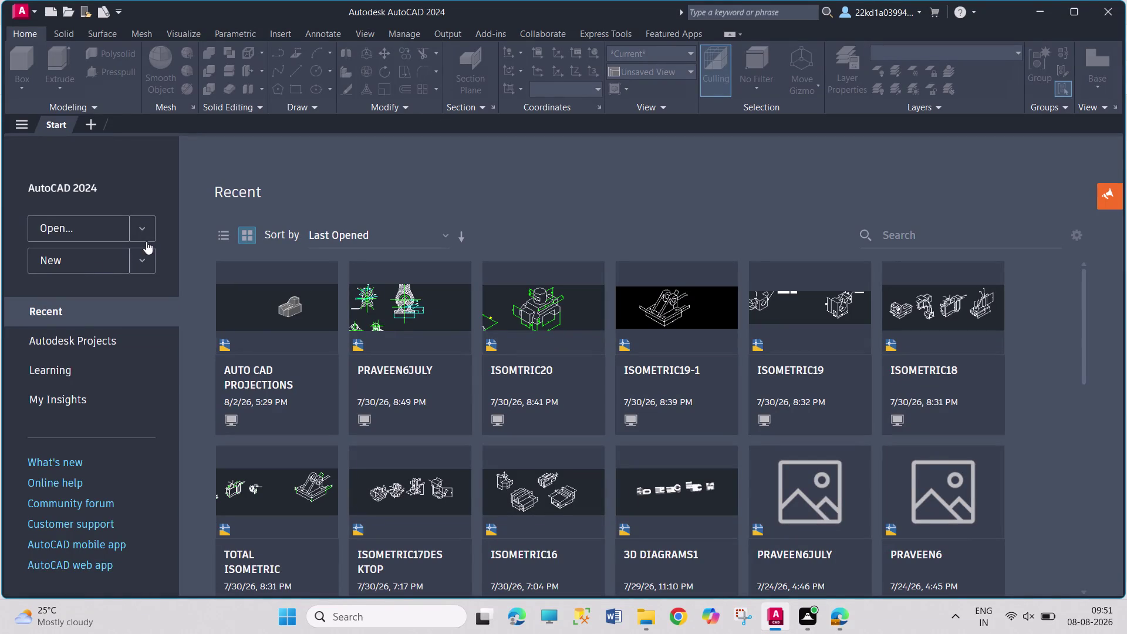
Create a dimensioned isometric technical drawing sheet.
Open a new blank drawing, Drawing1, from the Start tab.
click(95, 261)
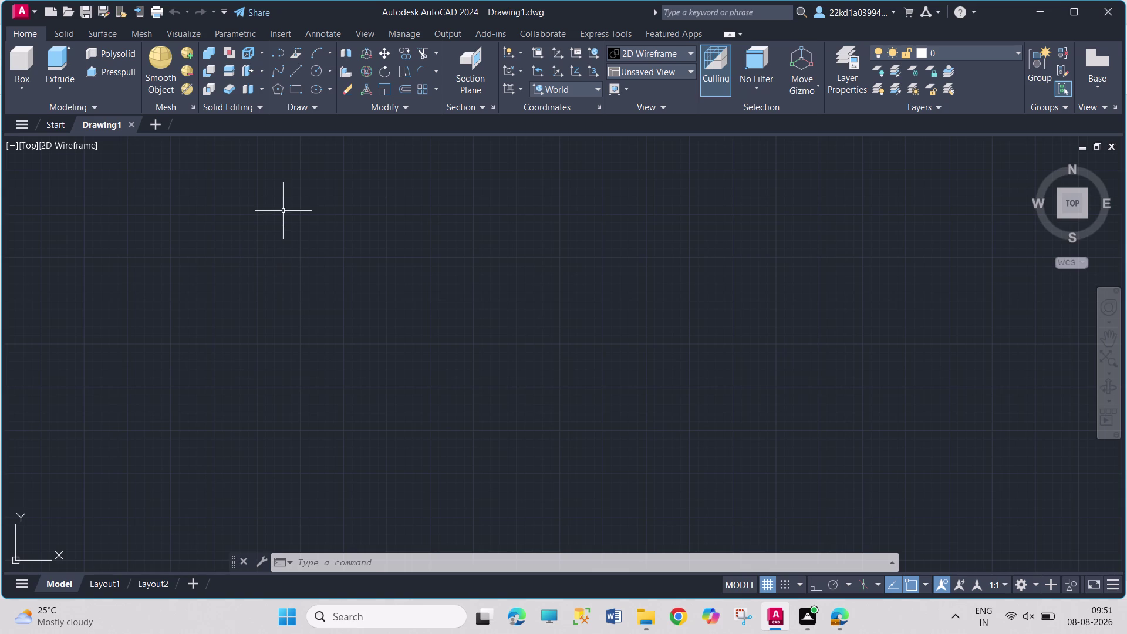
Make several empty window selections on the blank Drawing1 canvas.
drag(285, 204, 467, 333)
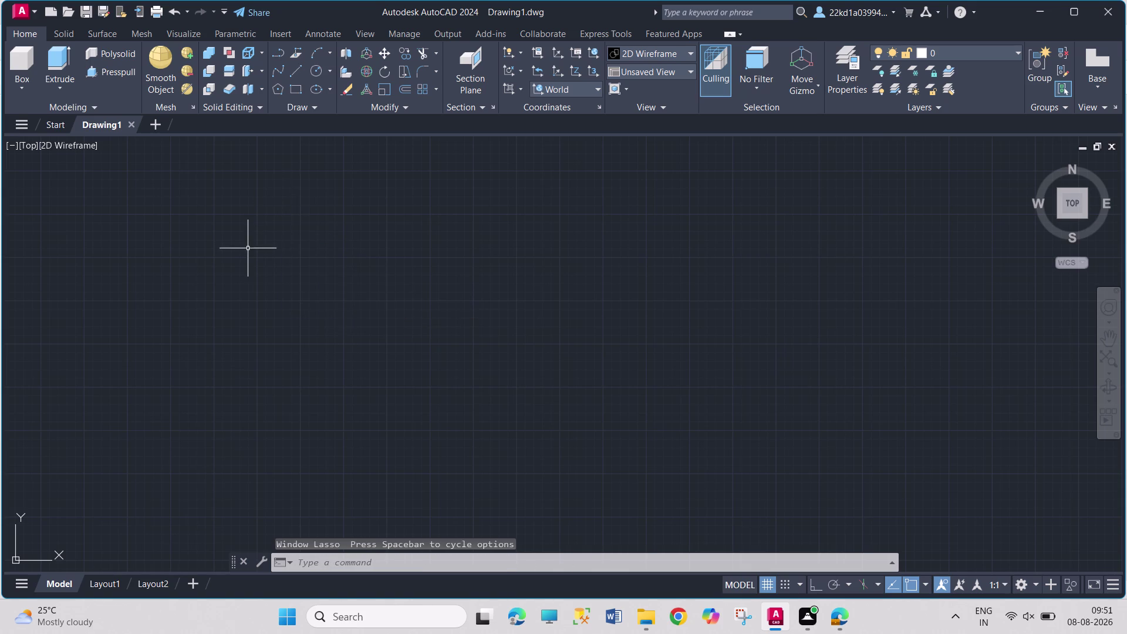
click(268, 235)
click(539, 349)
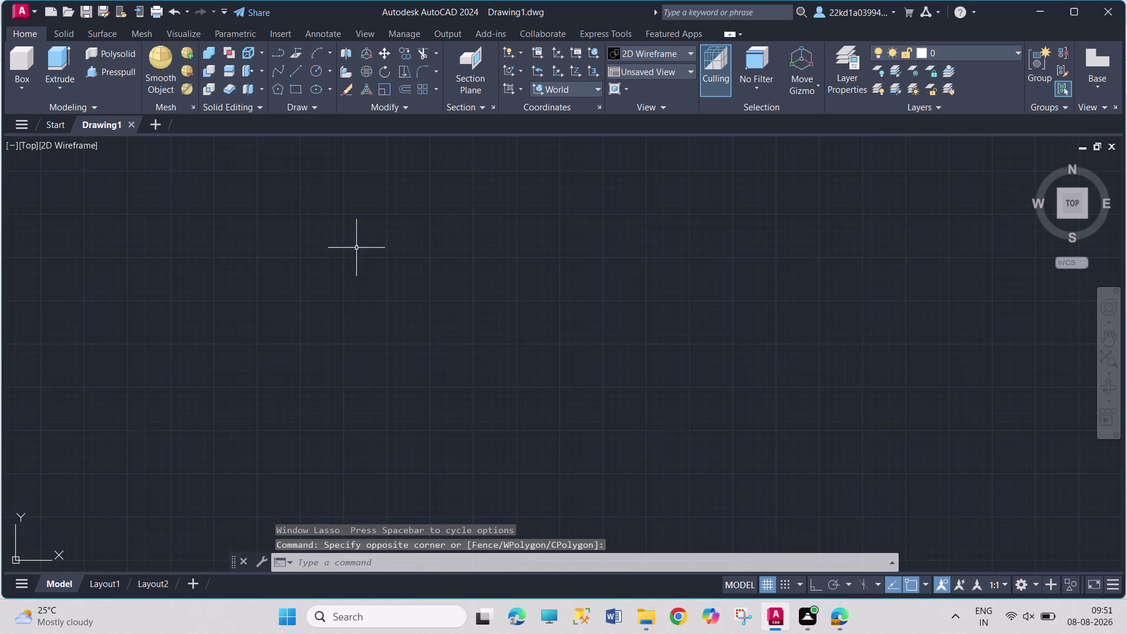
click(311, 209)
drag(536, 483, 536, 474)
drag(535, 209, 534, 223)
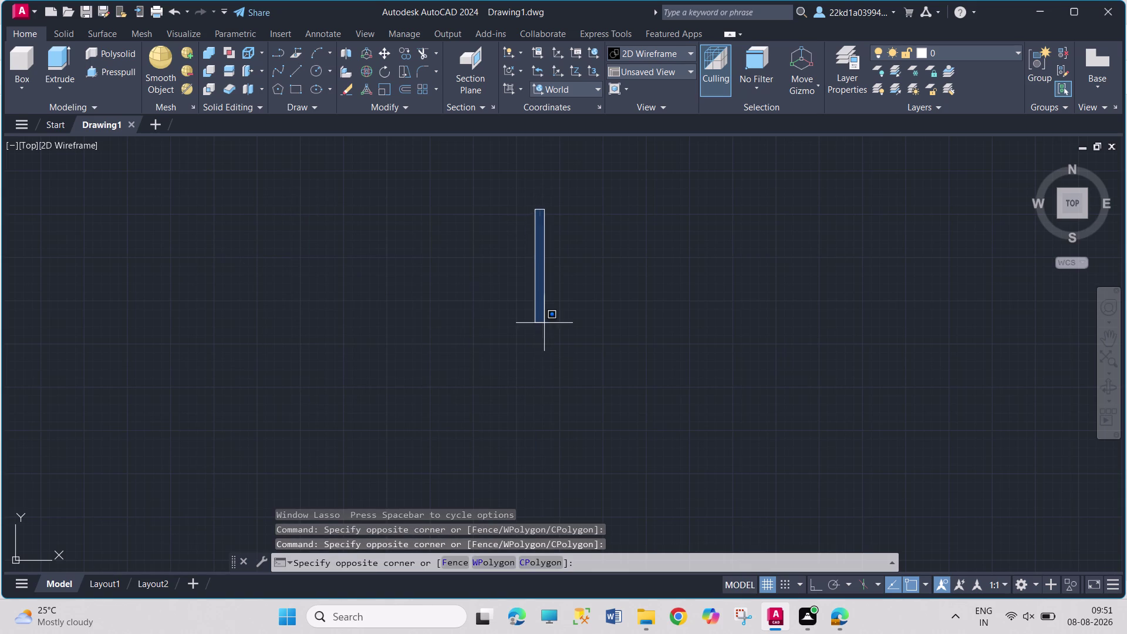
click(235, 383)
click(277, 201)
click(513, 382)
drag(459, 202, 459, 226)
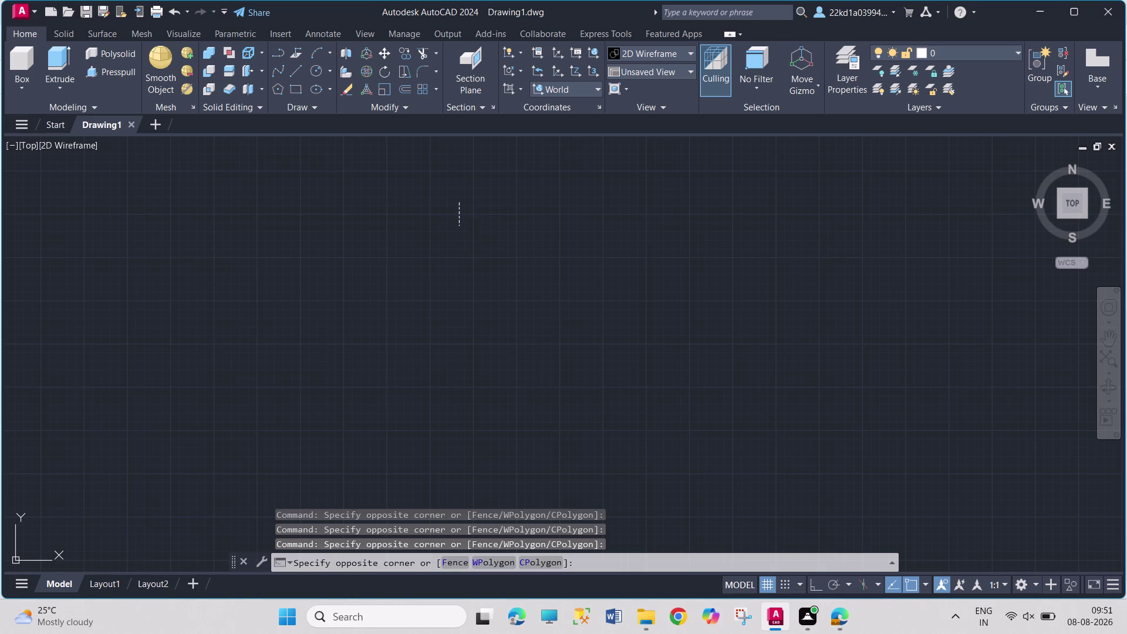
click(155, 419)
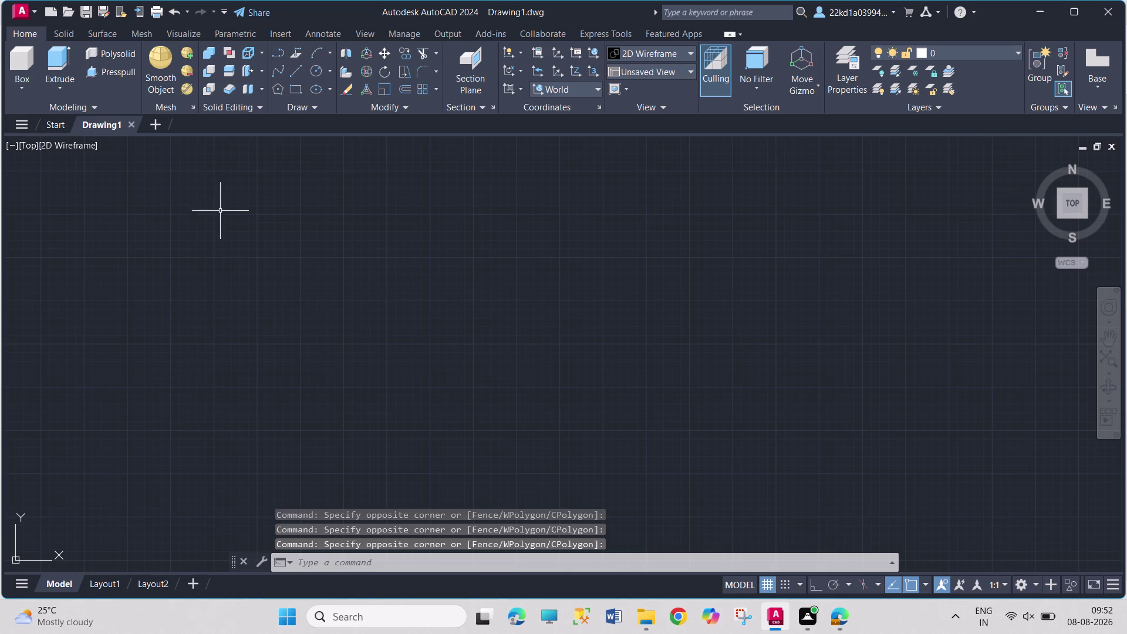
click(308, 206)
After a few more empty selections, show the list from the status-bar Workspace Switching gear.
drag(593, 350, 590, 355)
click(310, 196)
click(662, 365)
drag(323, 172, 324, 176)
click(693, 350)
click(1035, 584)
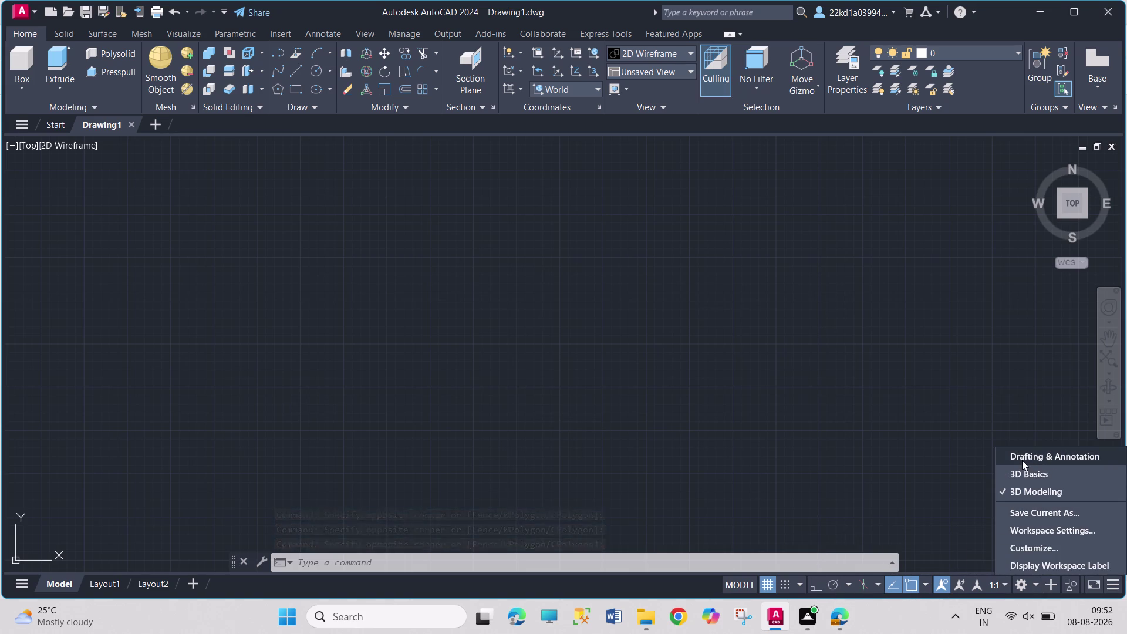
Switch to the Drafting & Annotation workspace and close the Activity Insights palette.
click(1022, 460)
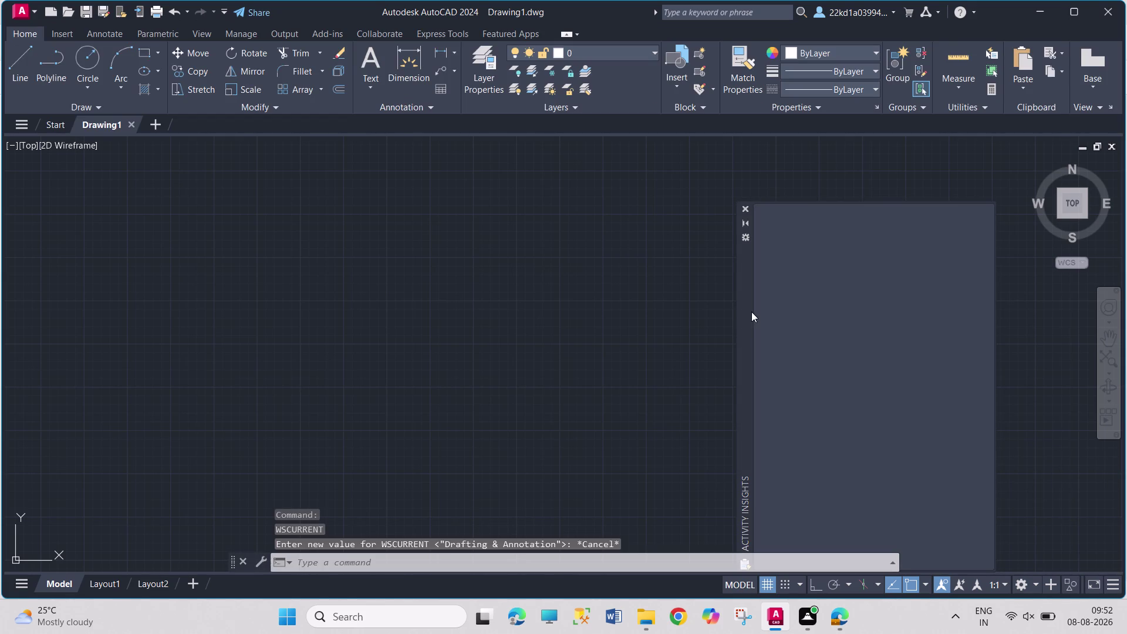
click(745, 207)
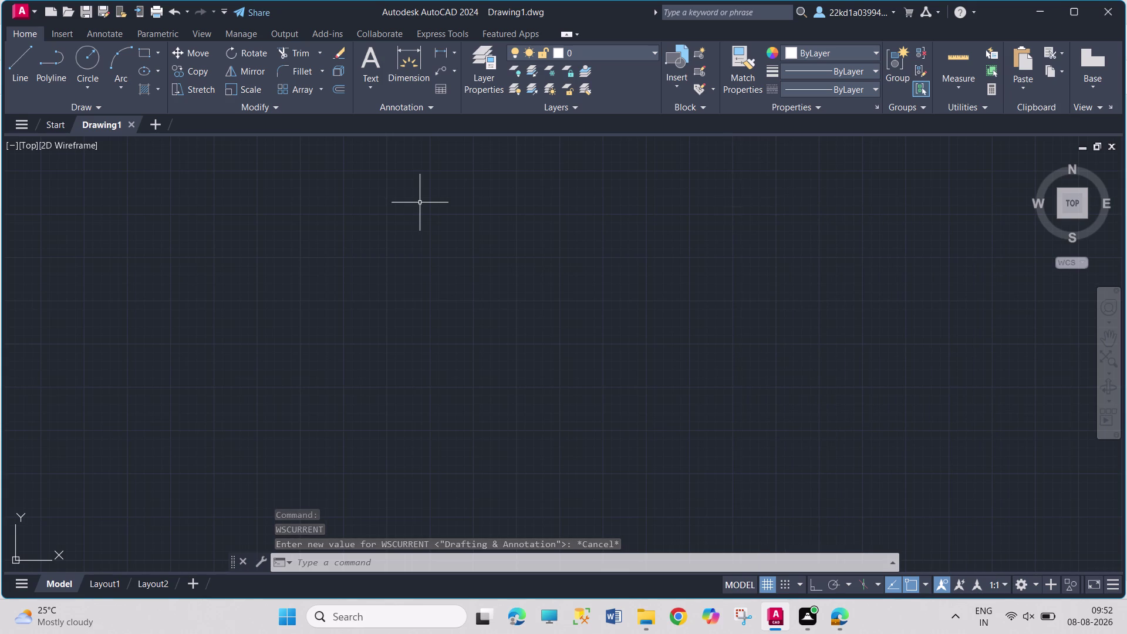
click(369, 171)
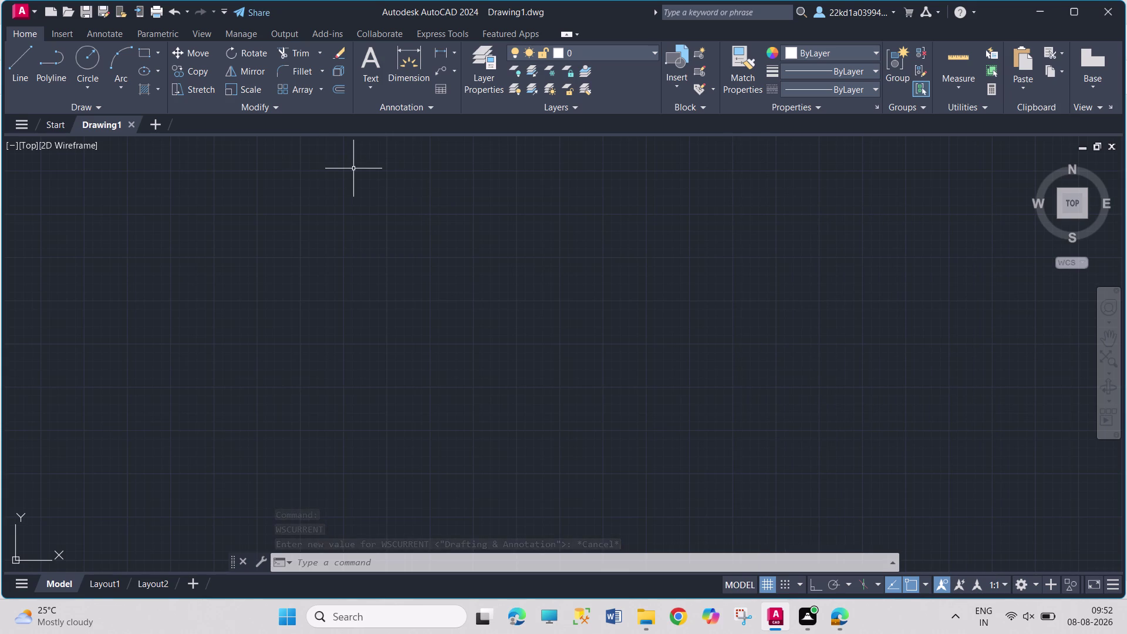
drag(680, 333, 673, 330)
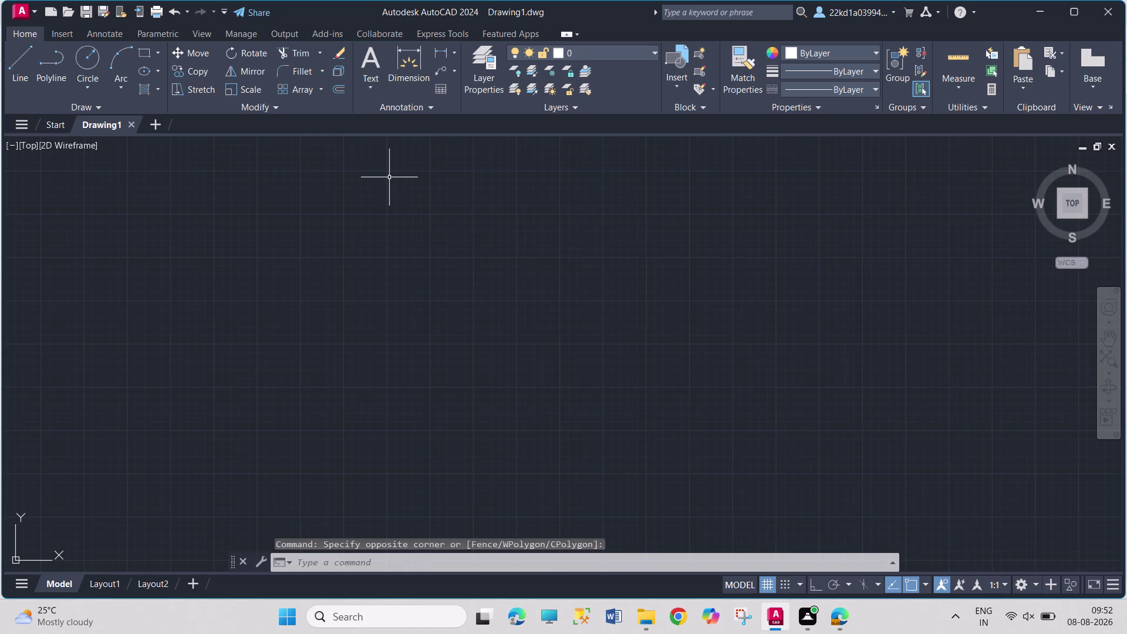
Test window and crossing selections on the empty canvas.
click(388, 173)
click(634, 317)
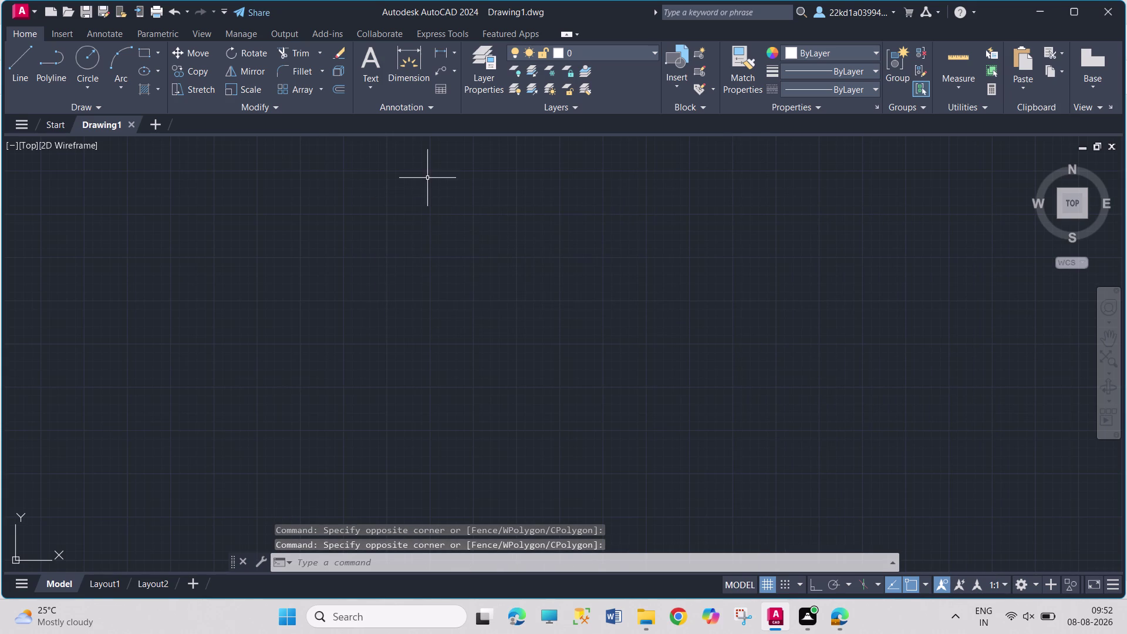
click(426, 176)
click(669, 320)
click(414, 181)
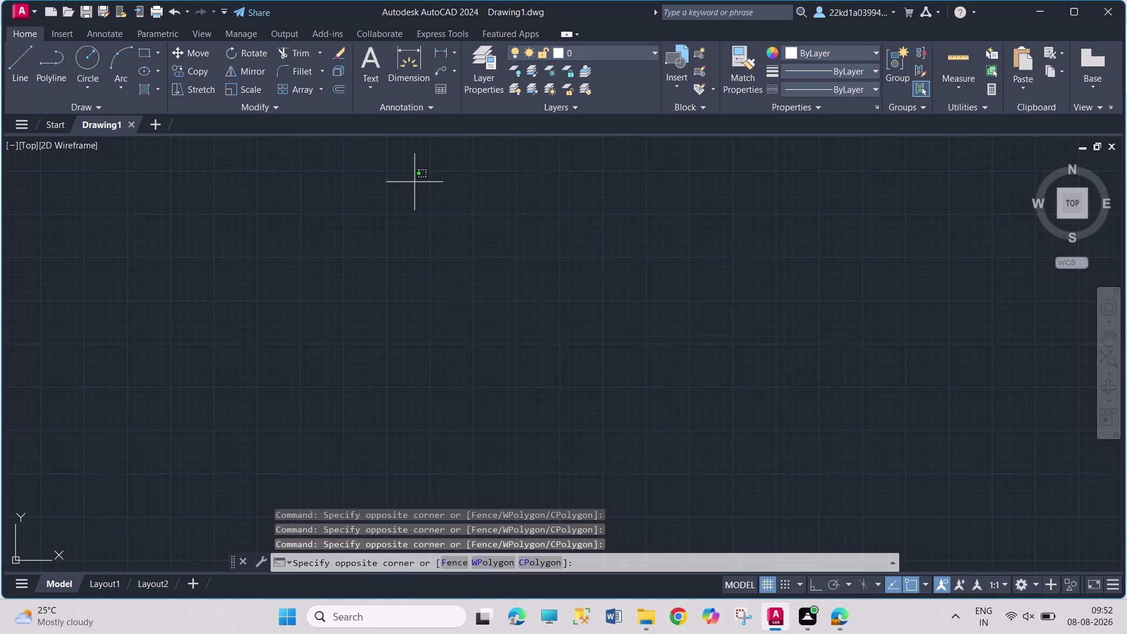
click(670, 362)
drag(366, 178, 368, 190)
click(689, 421)
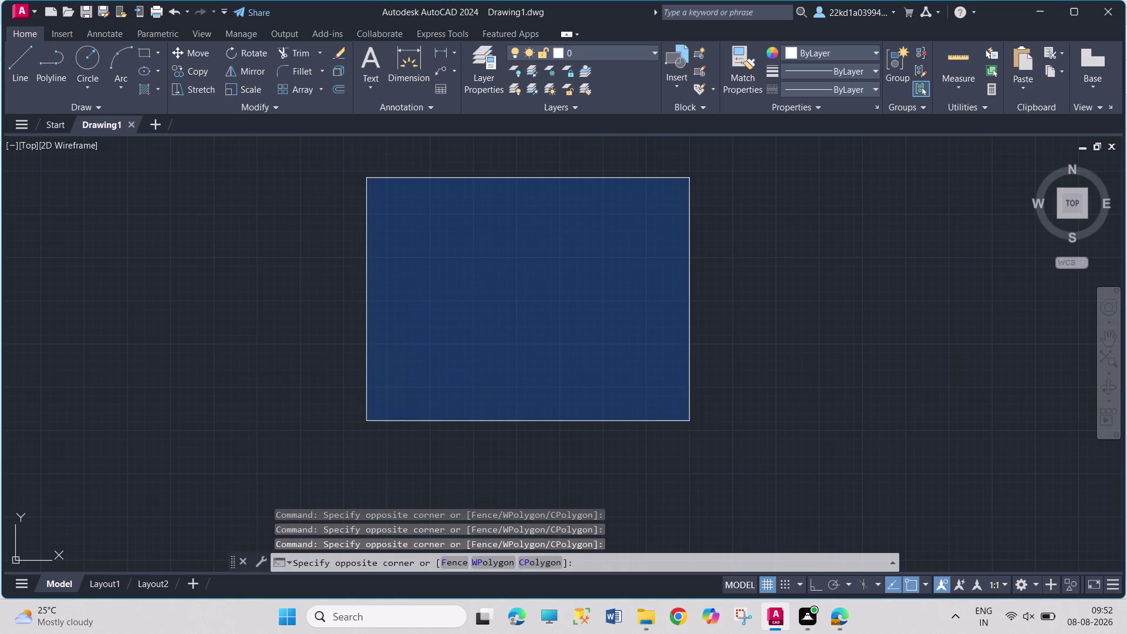
click(415, 178)
click(800, 436)
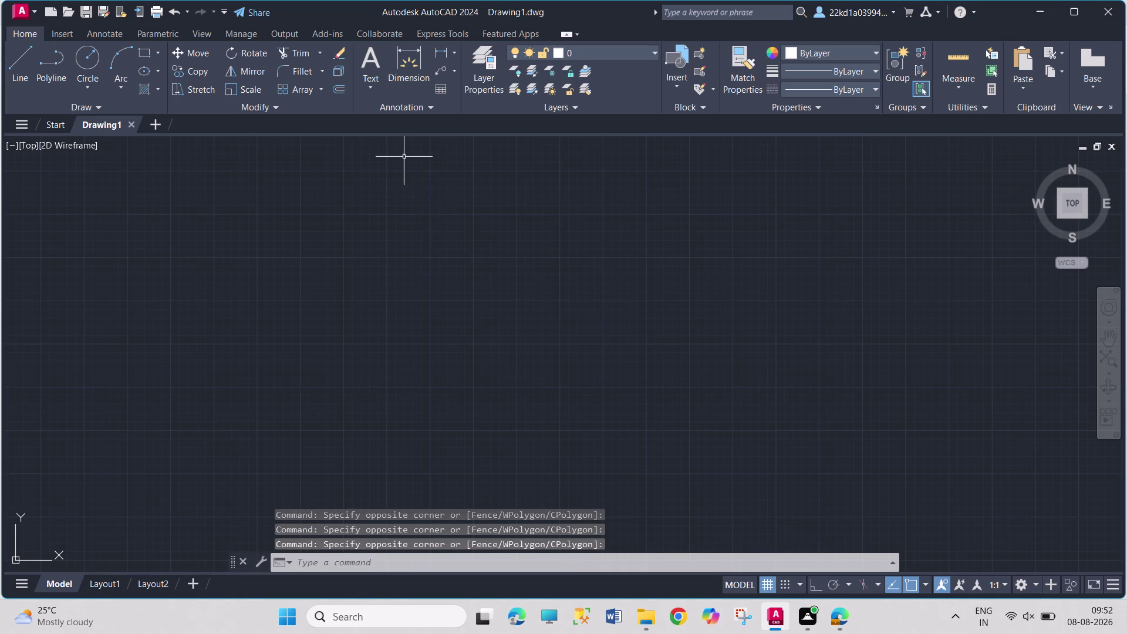
click(404, 157)
click(745, 392)
drag(739, 186, 739, 210)
click(330, 360)
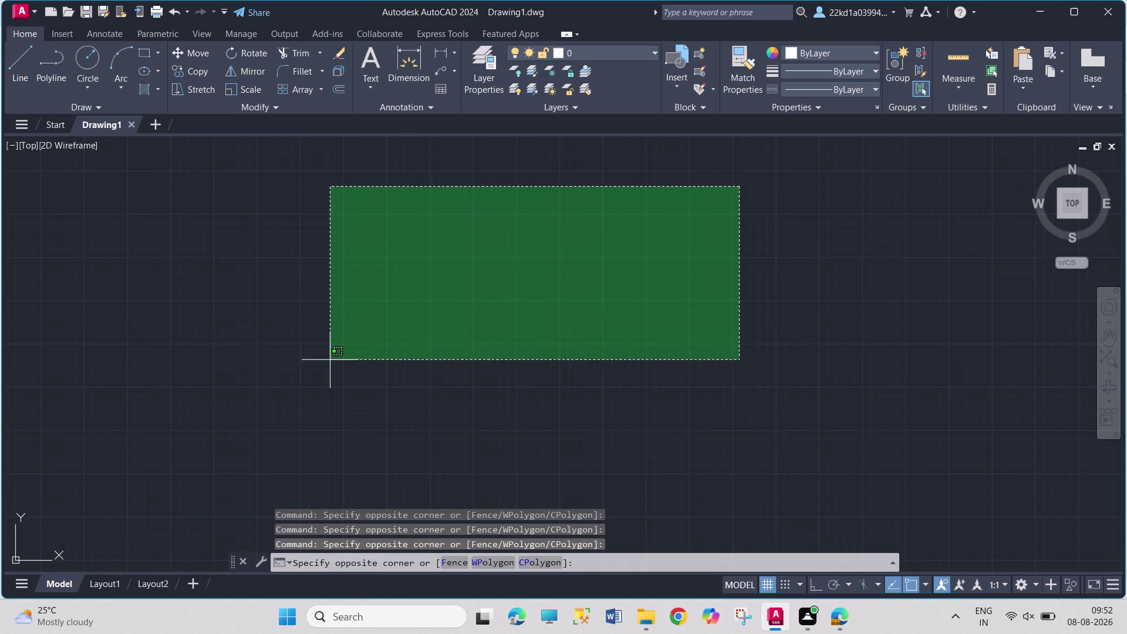
drag(365, 175, 739, 384)
drag(385, 207, 509, 394)
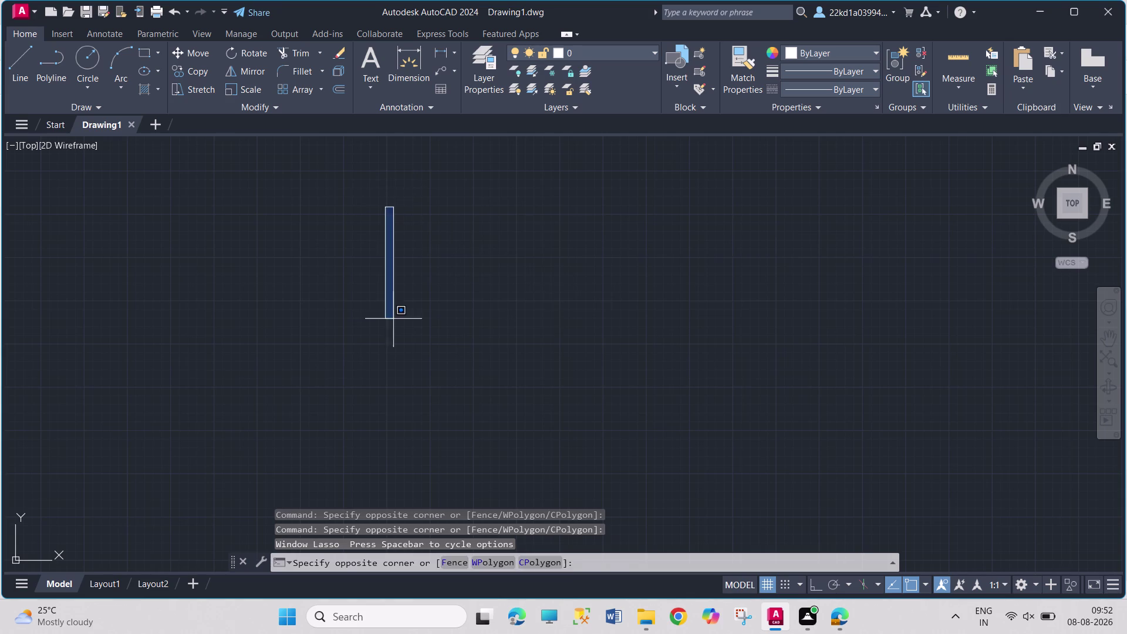
drag(509, 395, 727, 395)
Make another round of empty selection windows across the canvas.
drag(340, 198, 645, 353)
drag(409, 226, 418, 265)
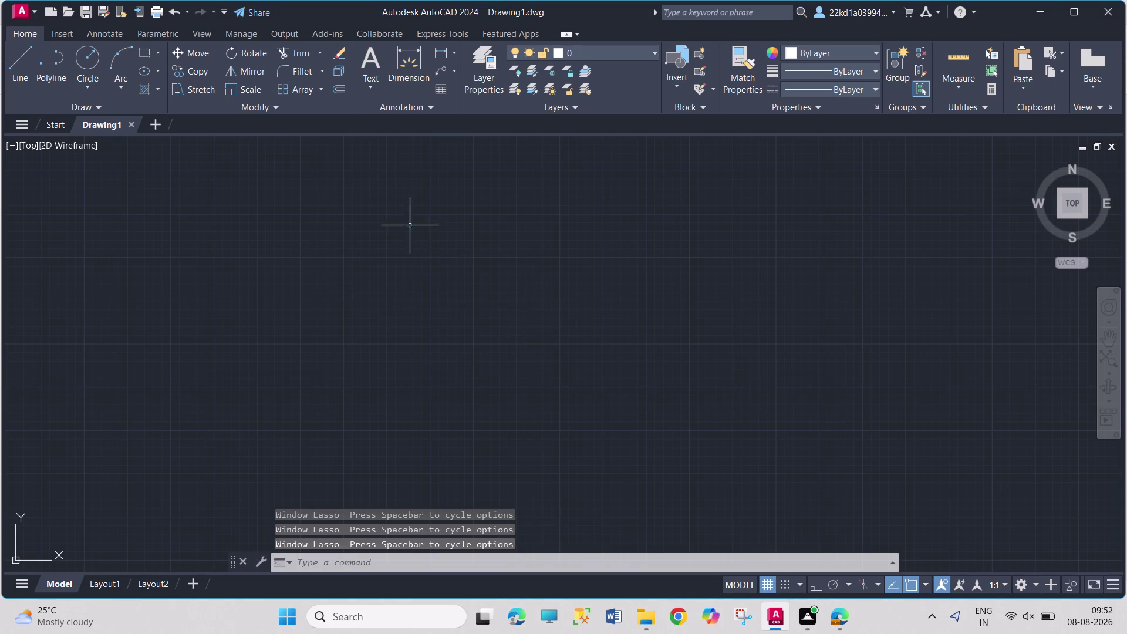
drag(418, 264, 717, 359)
drag(468, 237, 692, 401)
drag(462, 209, 681, 374)
click(430, 197)
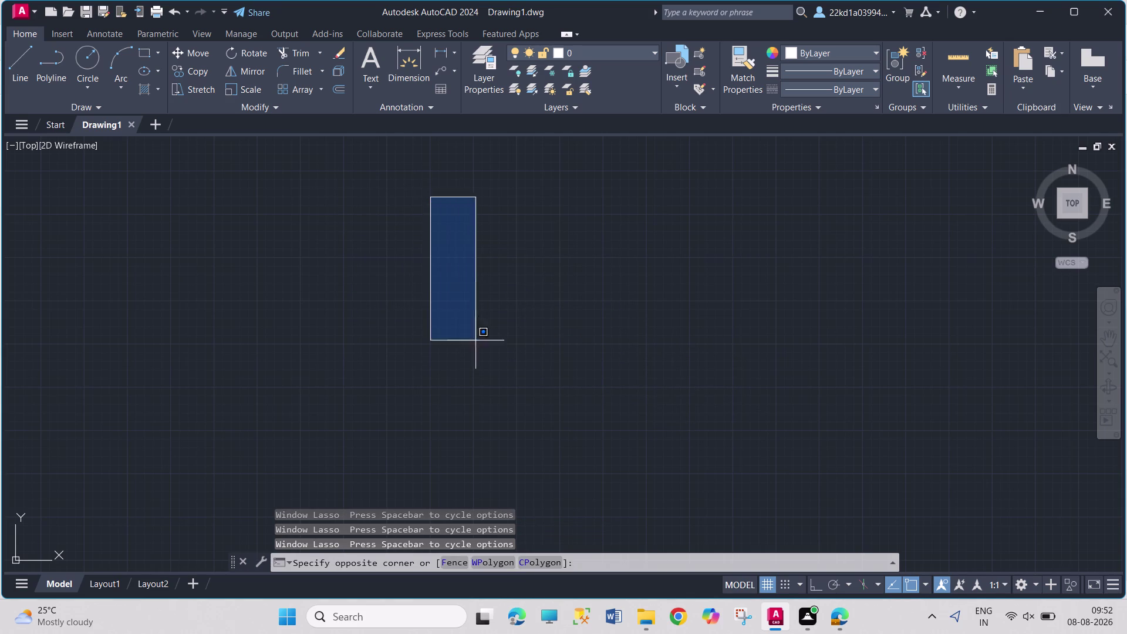
click(646, 358)
drag(663, 201, 662, 213)
click(330, 381)
drag(327, 198, 329, 206)
drag(500, 377, 501, 370)
drag(512, 196, 513, 207)
click(265, 395)
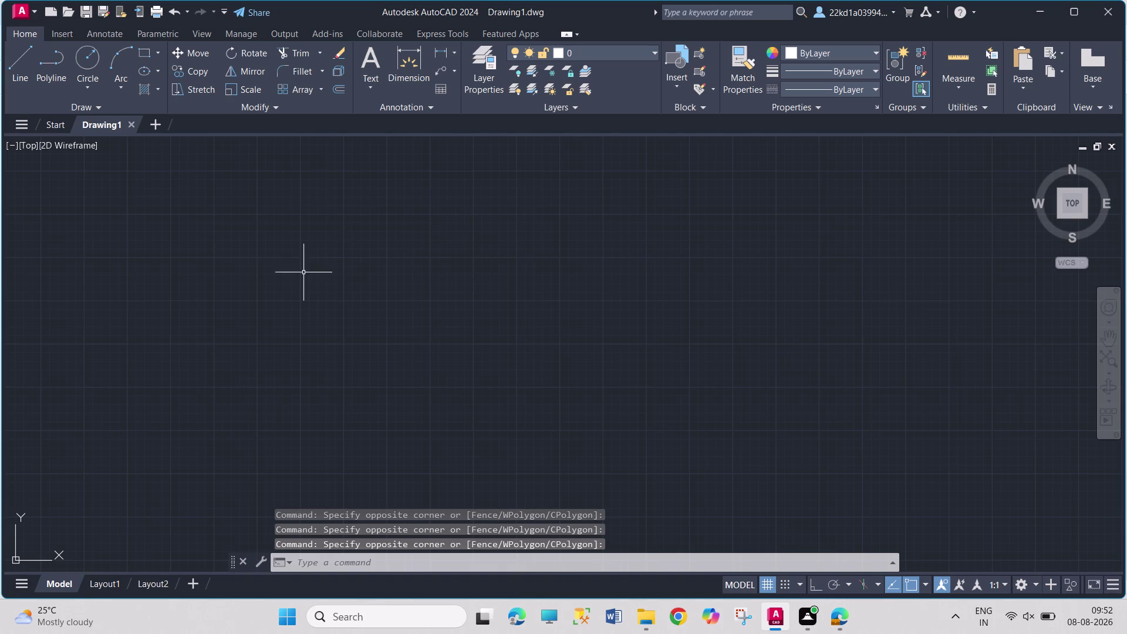
click(319, 186)
drag(680, 423, 681, 415)
drag(643, 213, 643, 226)
click(365, 371)
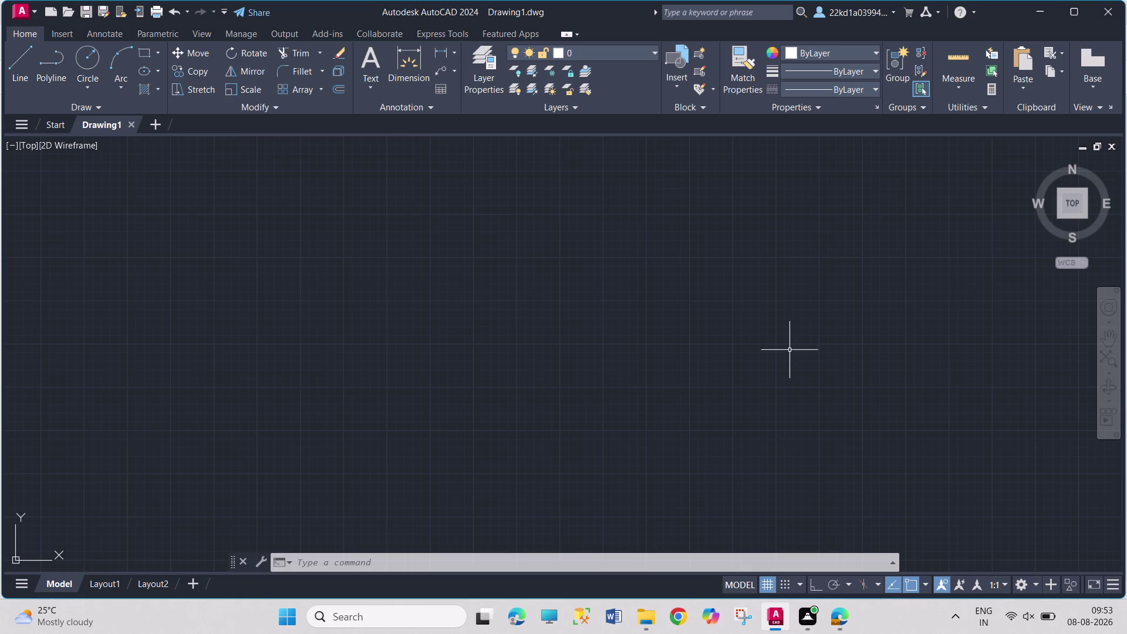
Pick isoplane Top from the status-bar isoplane dropdown, then press F8.
click(875, 580)
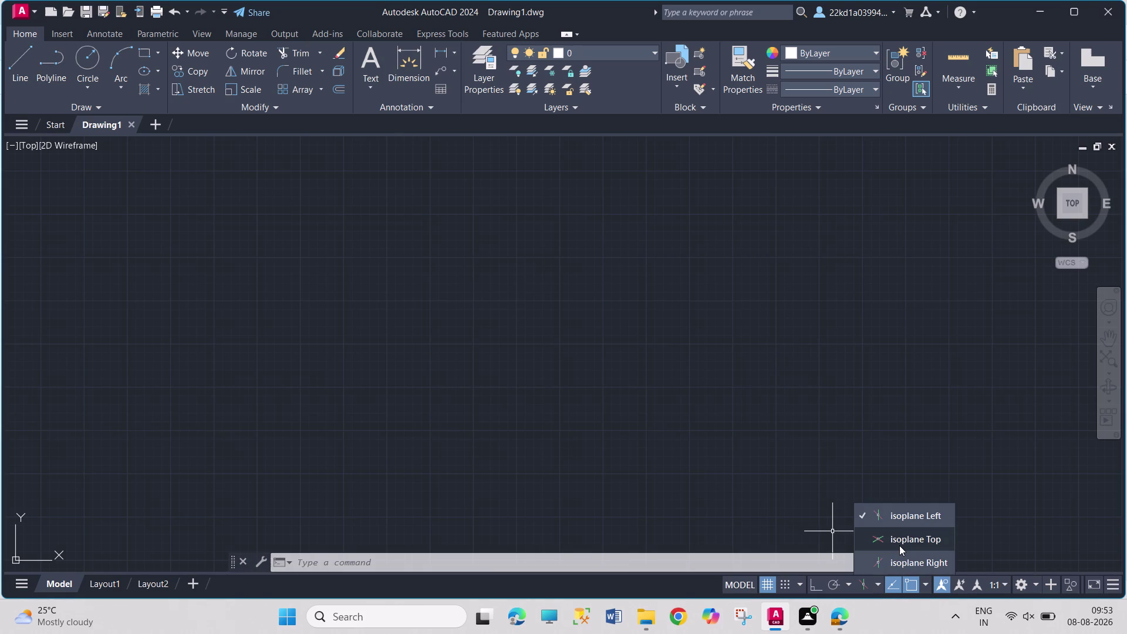
click(403, 235)
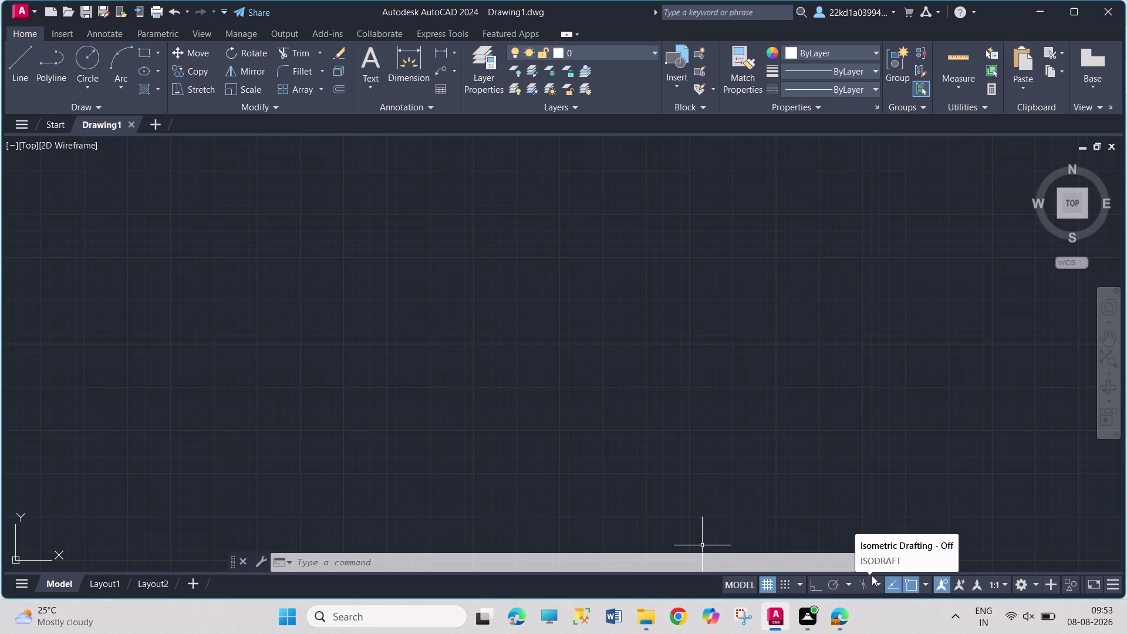
key(F8)
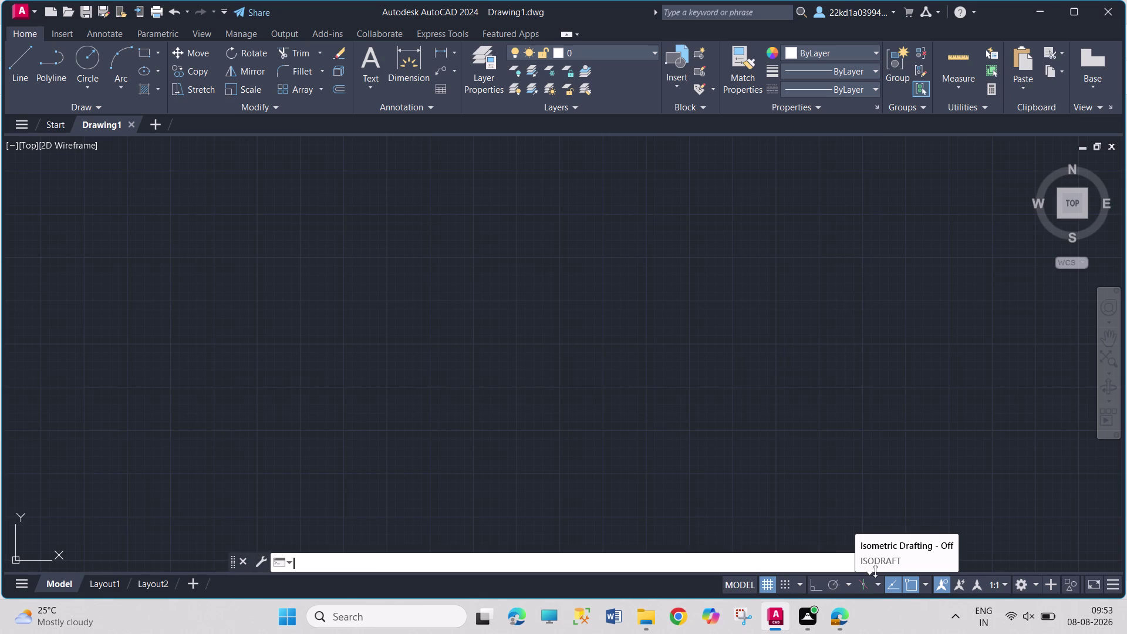
Toggle the Isometric Drafting button and make a few empty canvas selections.
double_click(875, 571)
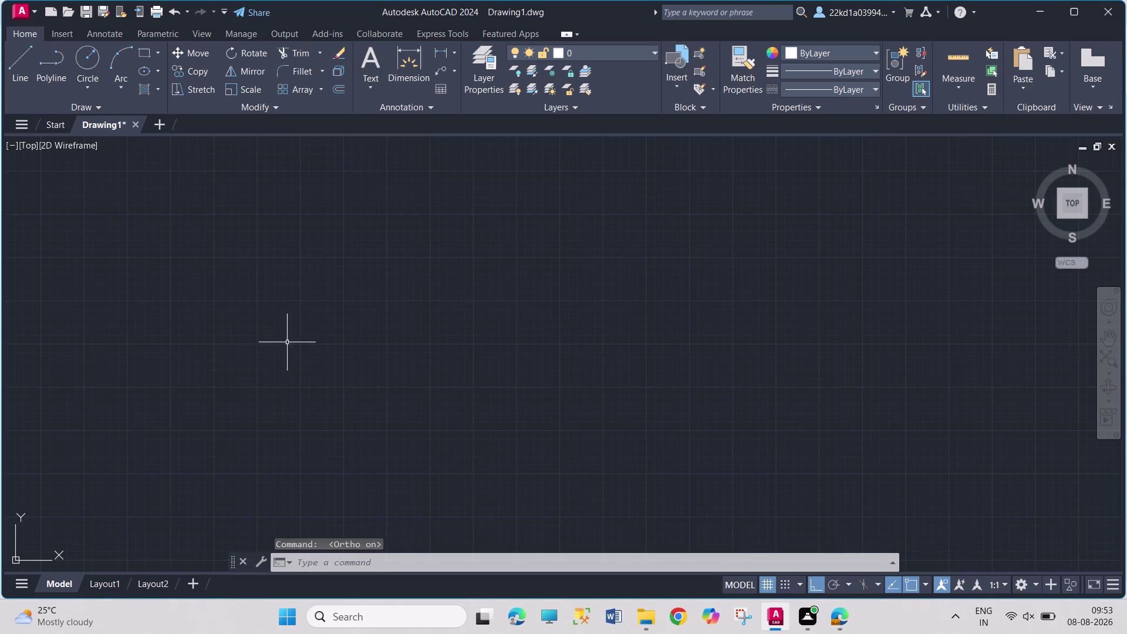
drag(330, 220, 557, 381)
drag(290, 167, 294, 177)
drag(592, 393, 567, 372)
drag(256, 145, 431, 354)
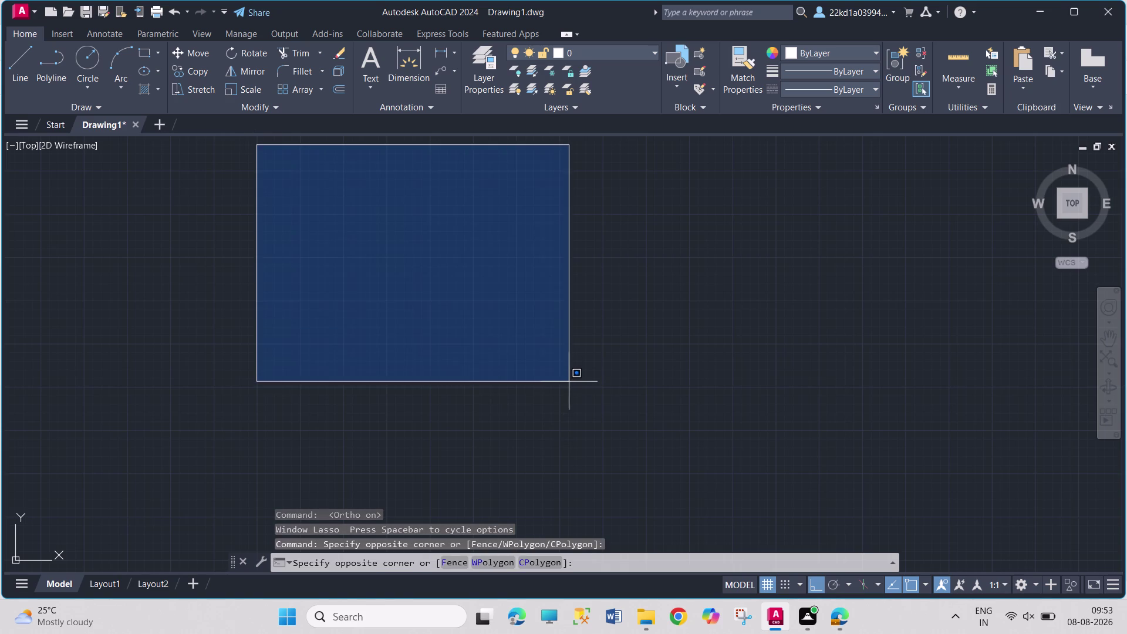
click(573, 378)
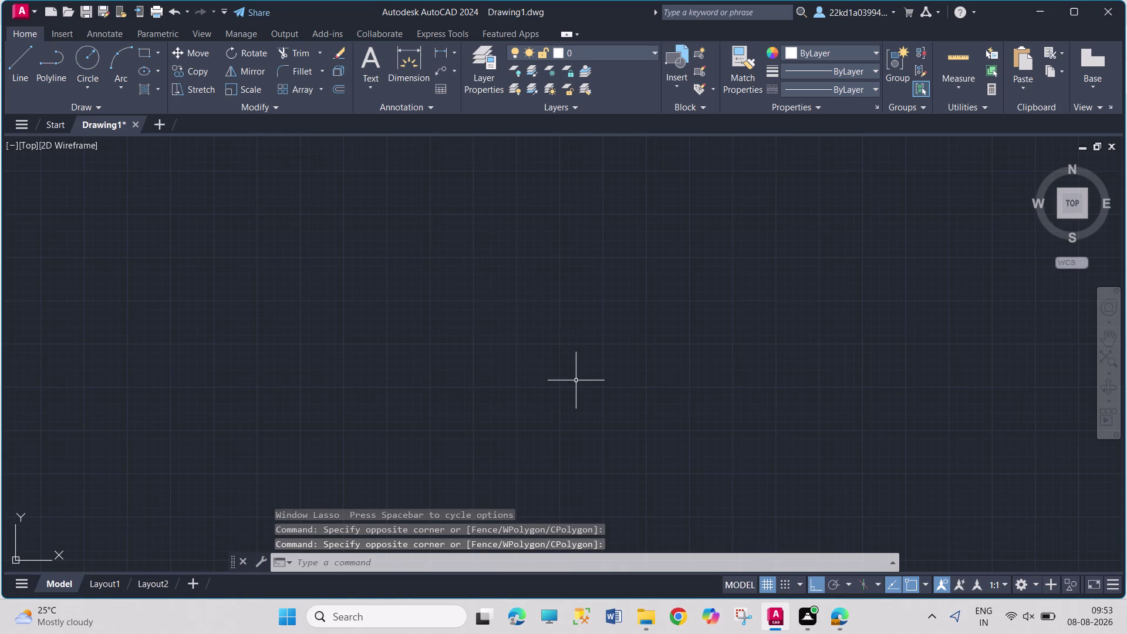
Cycle isoplanes with F5 and set Isoplane Top from the isodraft dropdown.
key(F5)
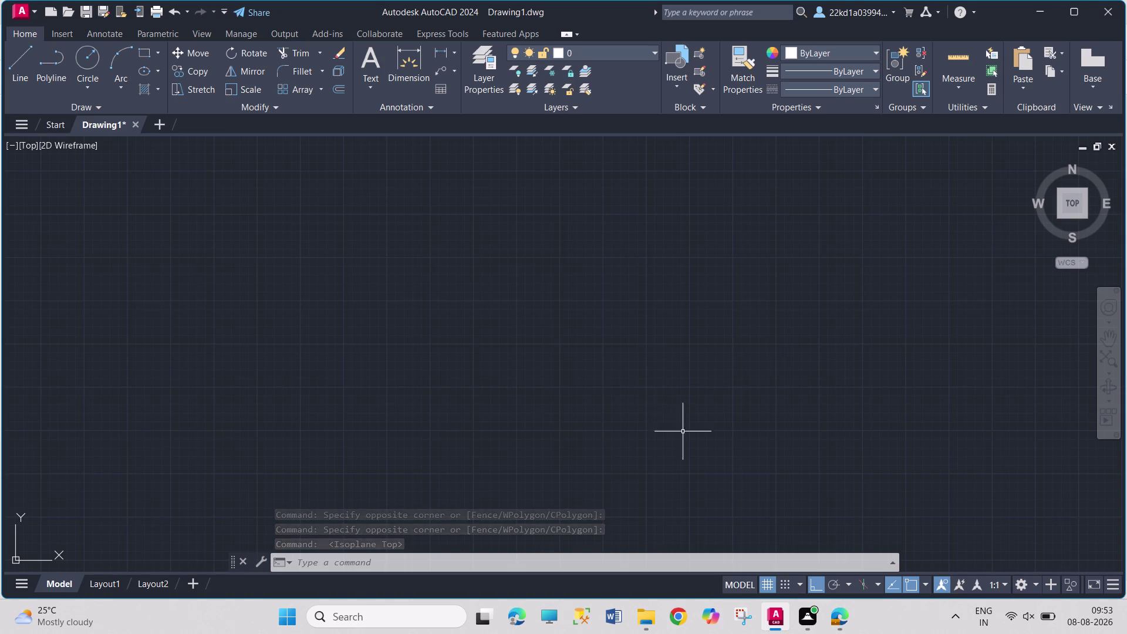
click(882, 582)
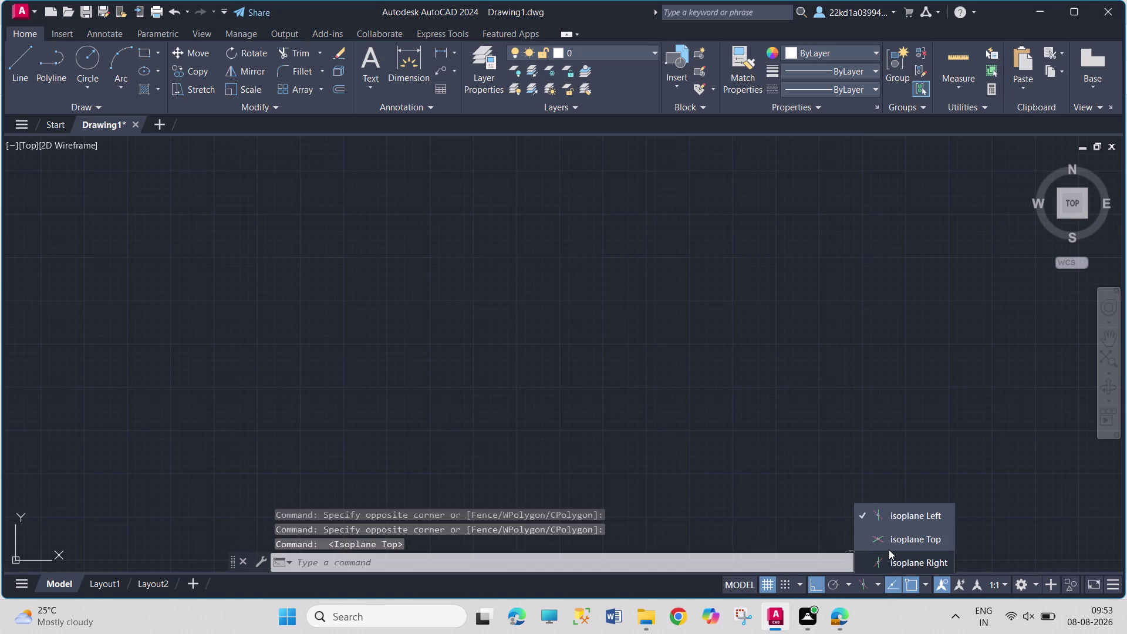
click(890, 519)
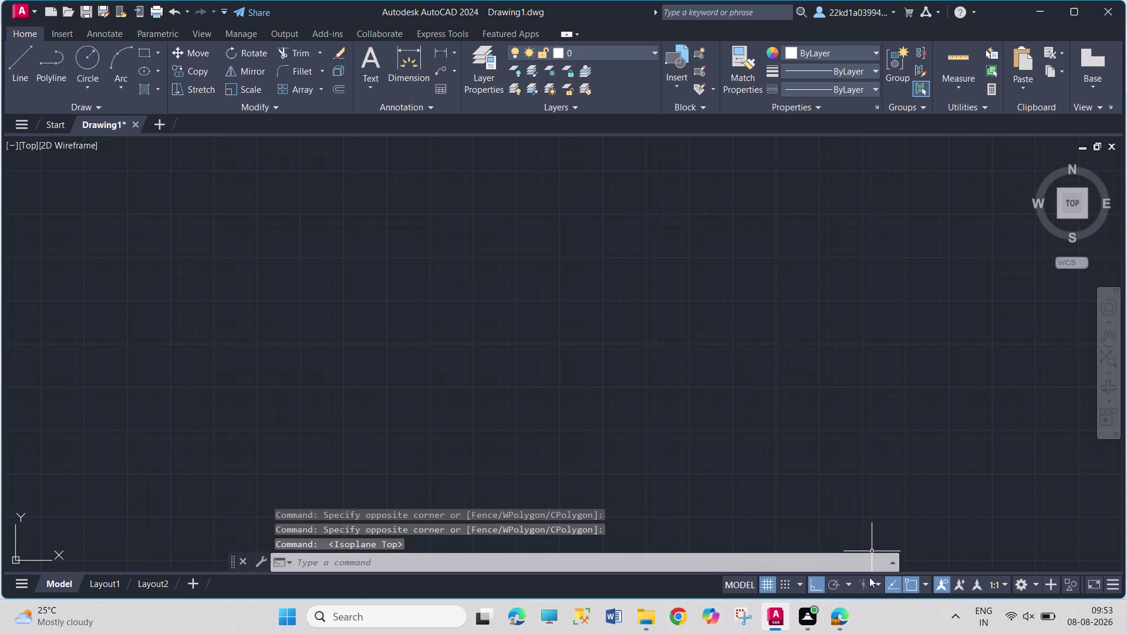
click(874, 585)
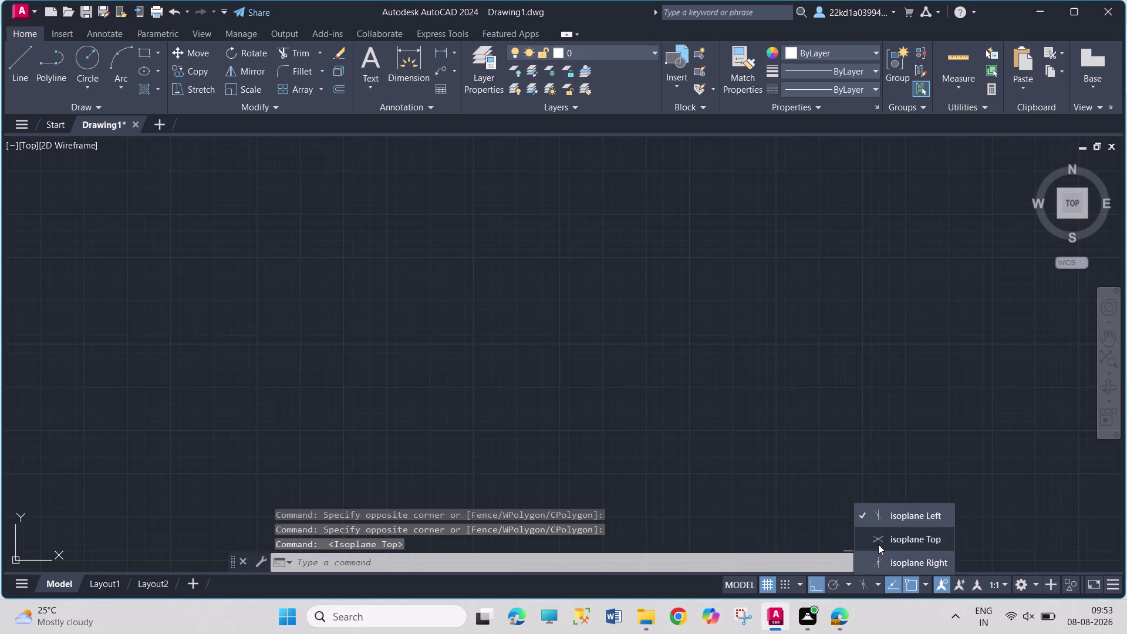
click(878, 544)
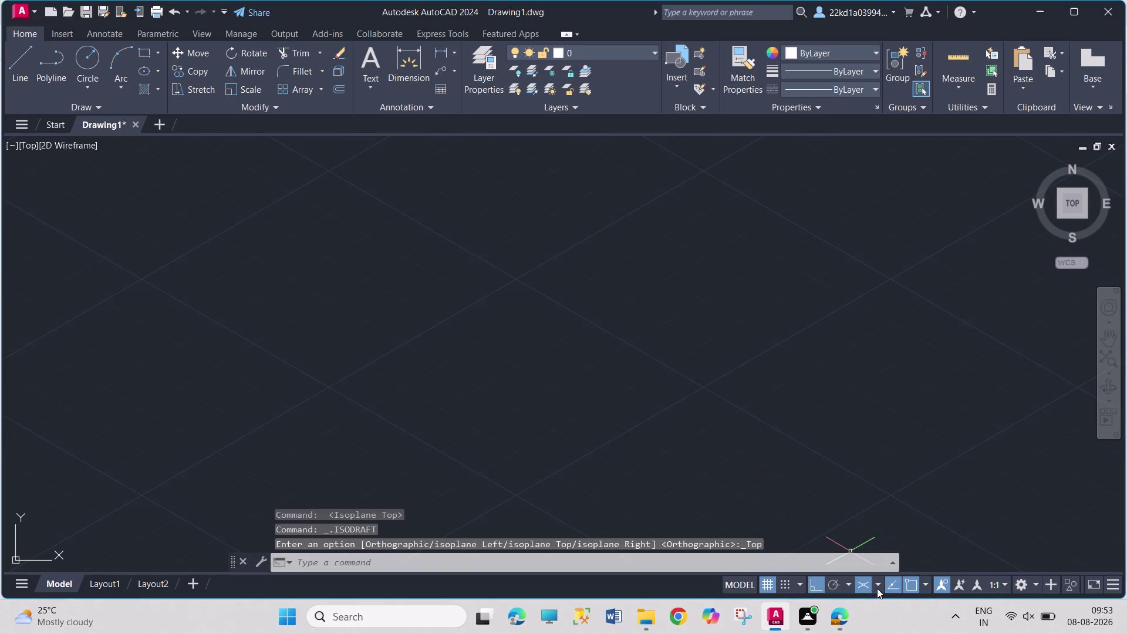
Cycle isoplanes, turn isodraft off, then select Isoplane Left from the dropdown.
click(876, 587)
click(882, 561)
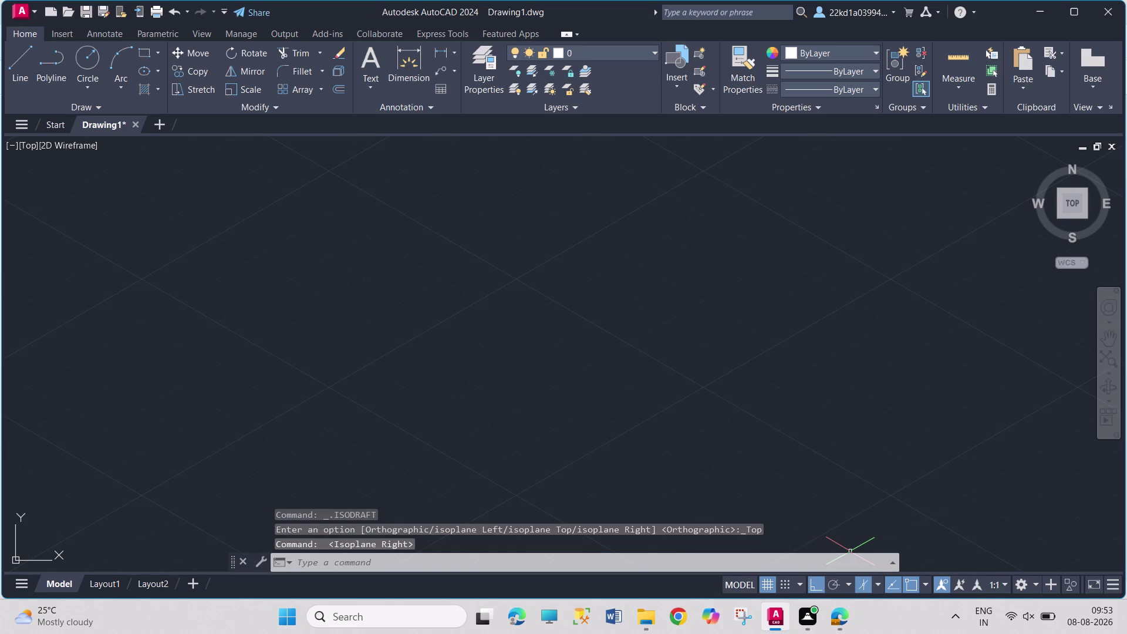
click(871, 583)
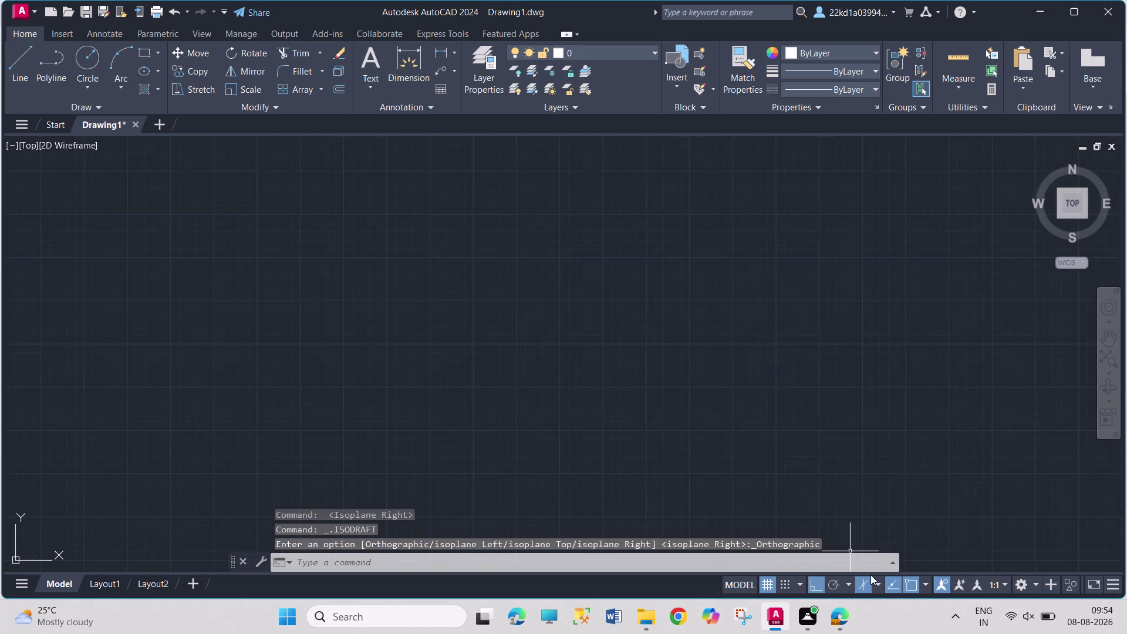
click(879, 589)
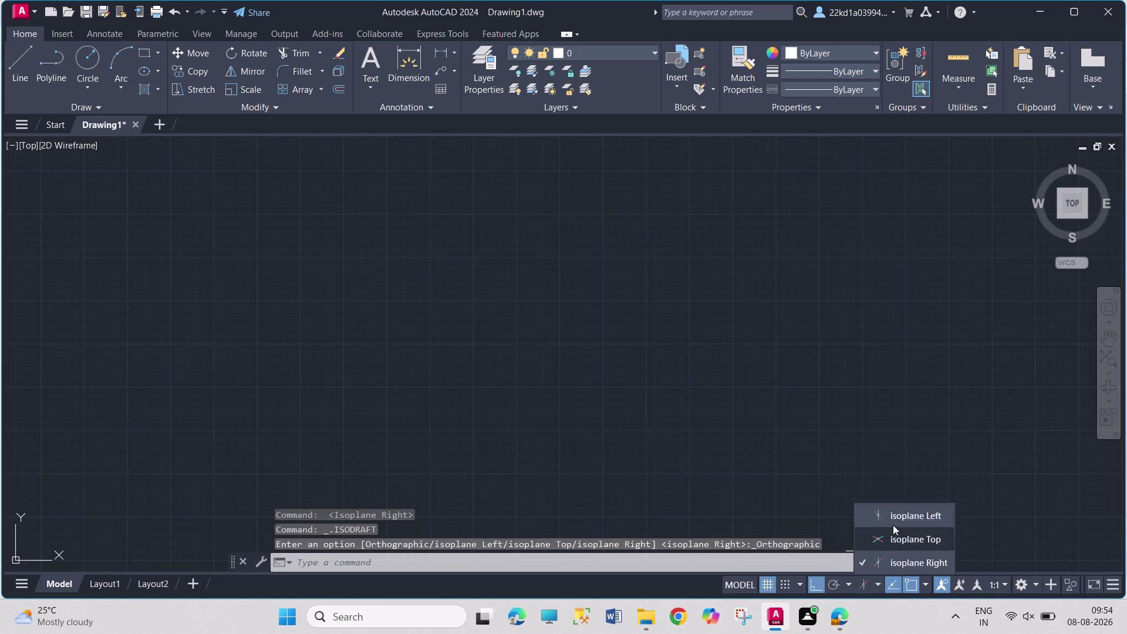
click(893, 523)
Zoom the view, then start and cancel the LINE command.
scroll(up, 3)
scroll(down, 3)
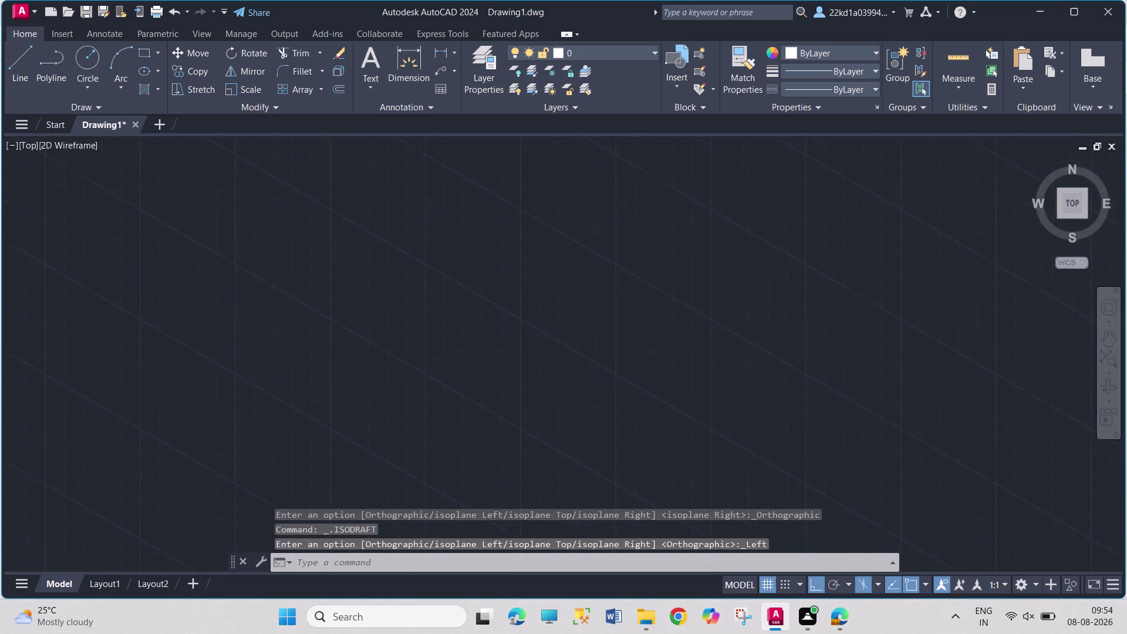
scroll(down, 3)
scroll(down, 3)
scroll(up, 3)
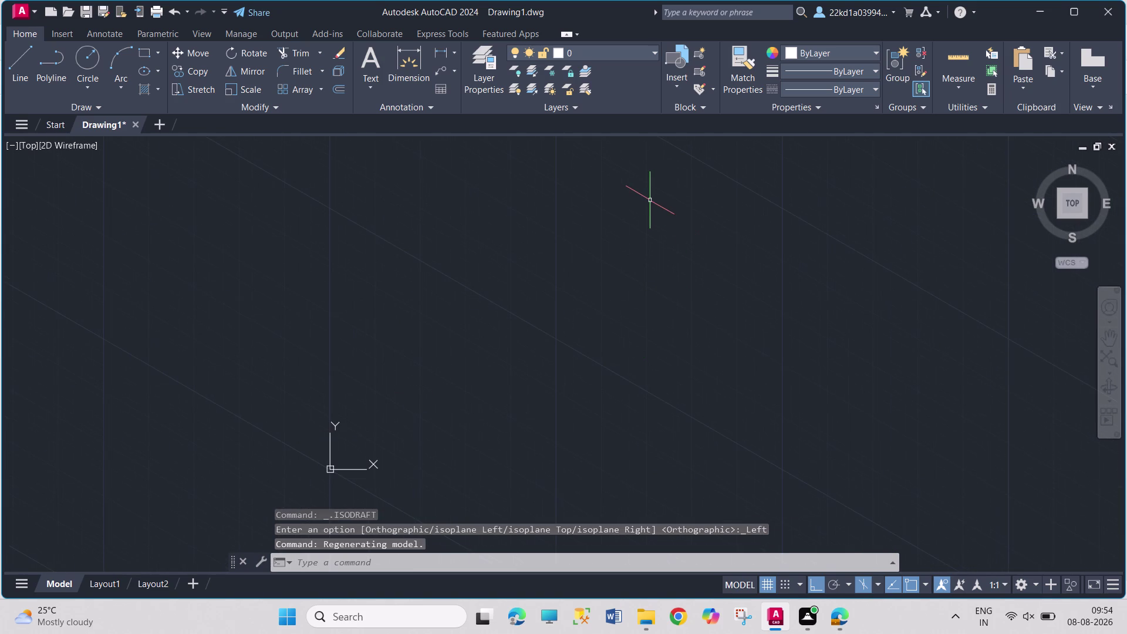
click(23, 52)
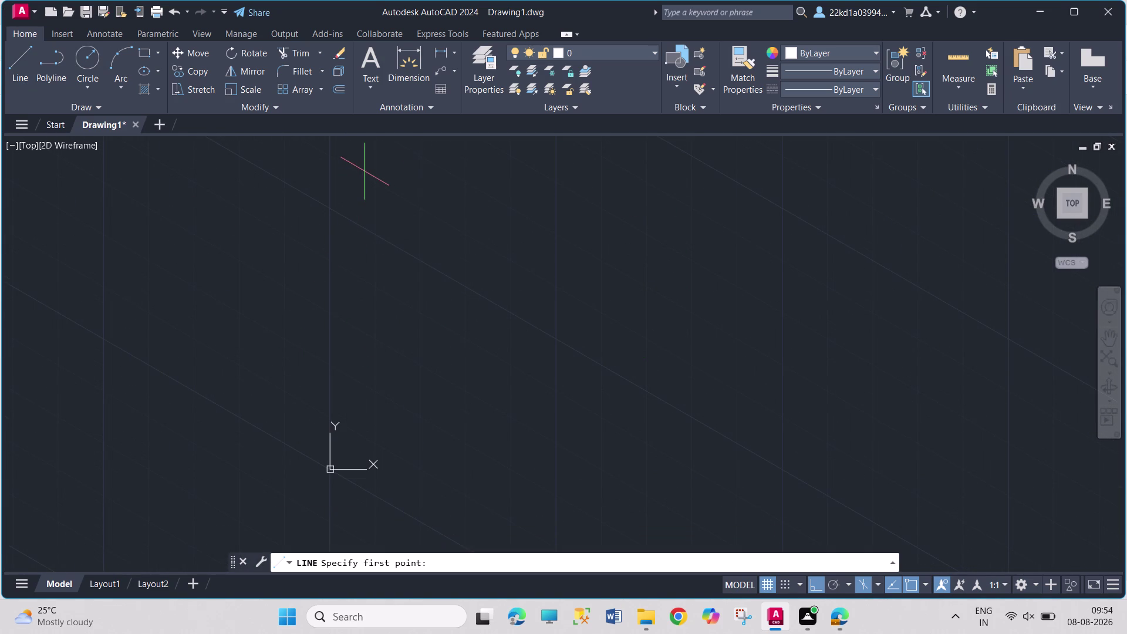
key(Escape)
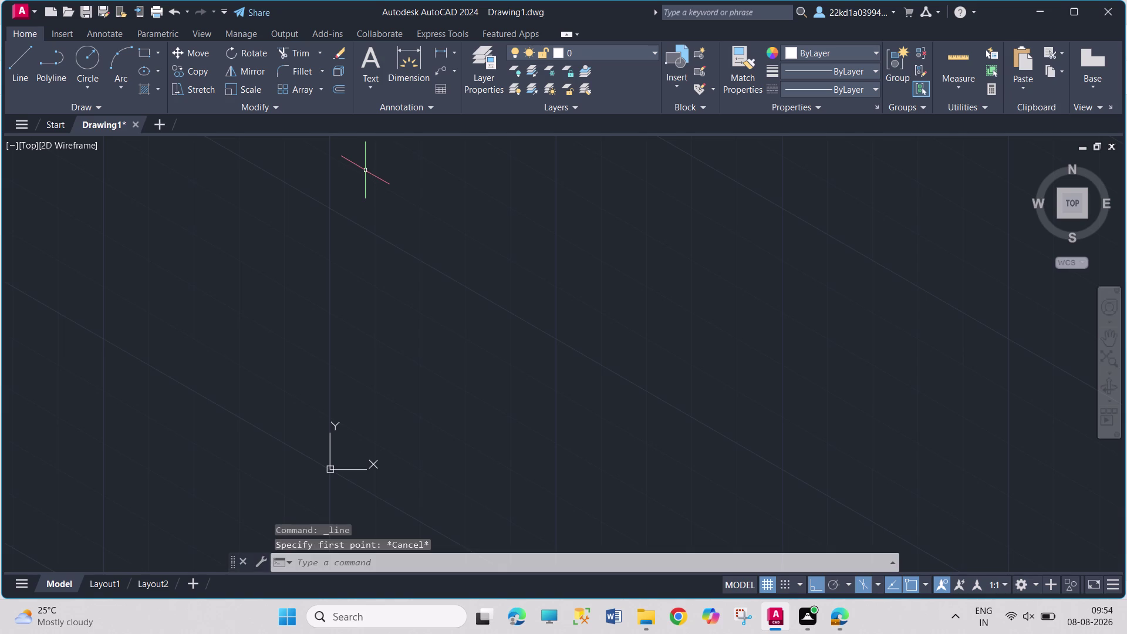
Start LINE (L) and draw an 80-unit vertical edge from a picked start point.
key(l)
key(Return)
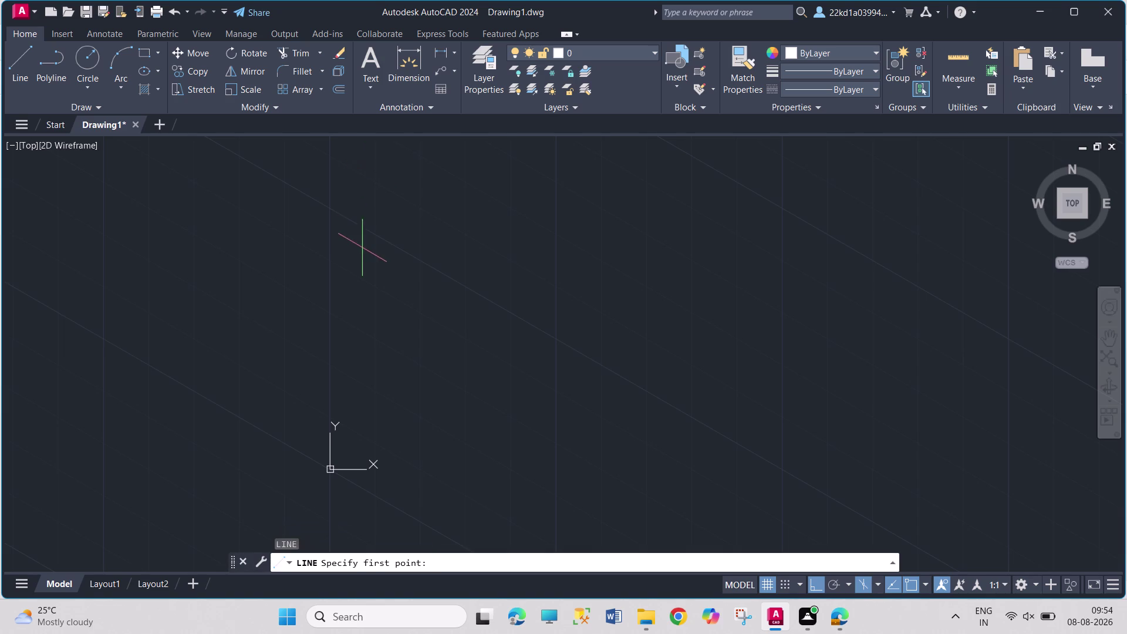
click(363, 199)
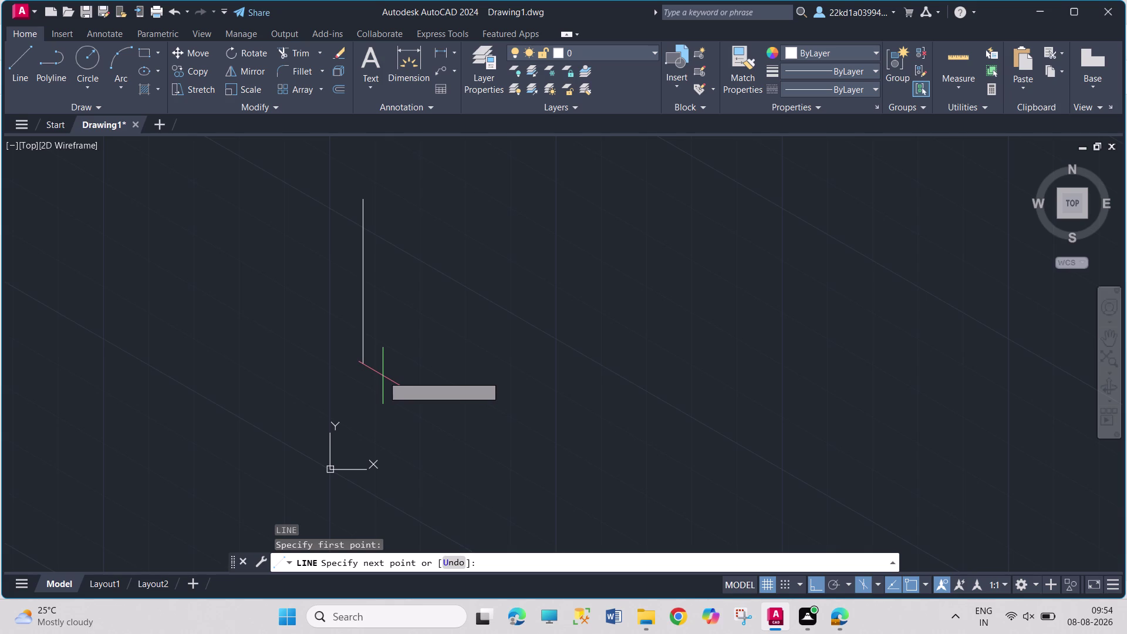
text(80)
key(Return)
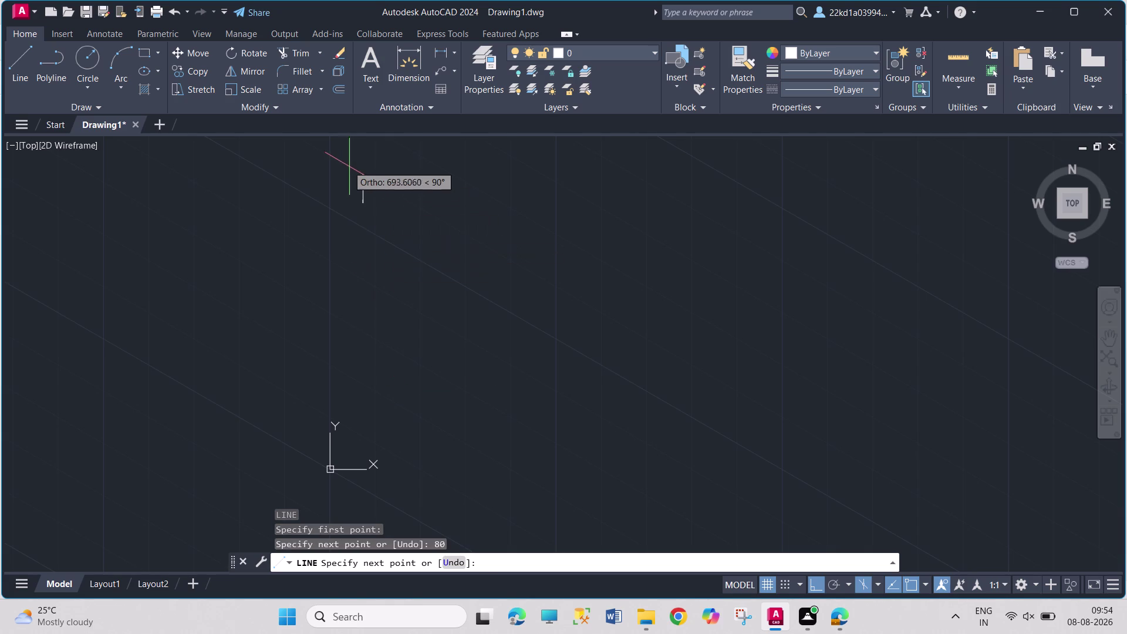
Zoom and pan the view to recenter the new 80-unit edge.
scroll(down, 3)
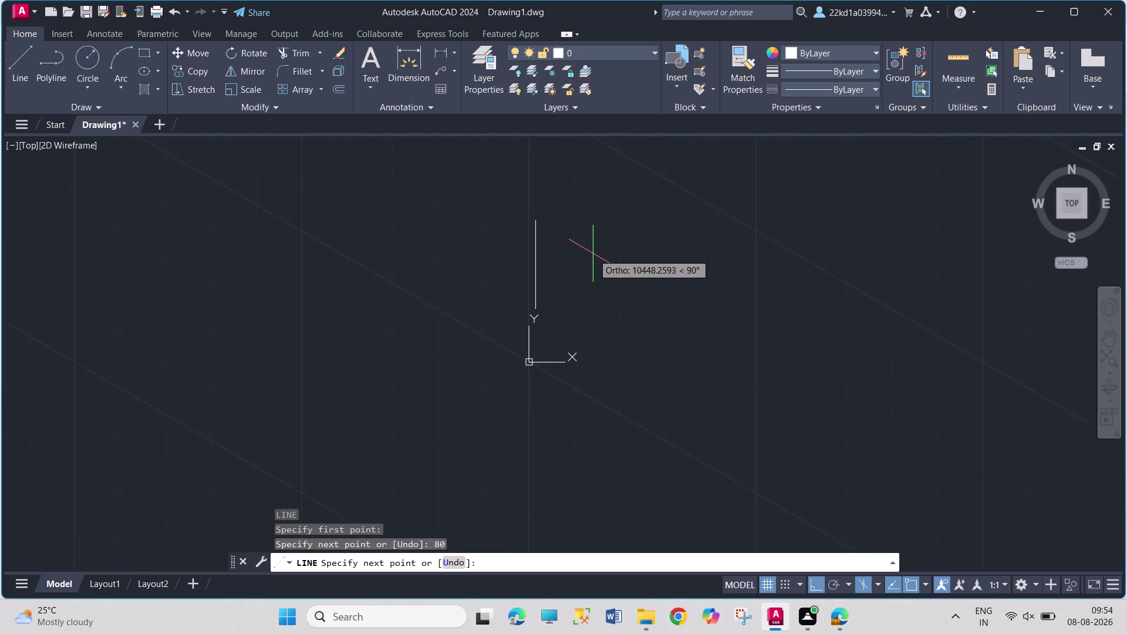
scroll(up, 3)
scroll(up, 3)
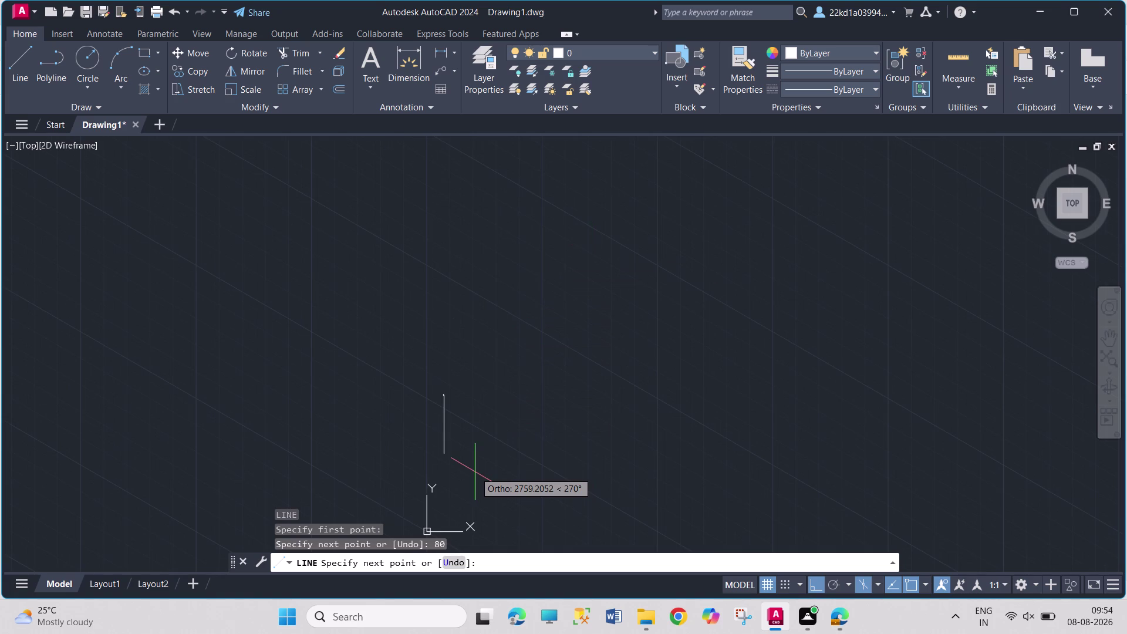
scroll(up, 3)
scroll(up, 3)
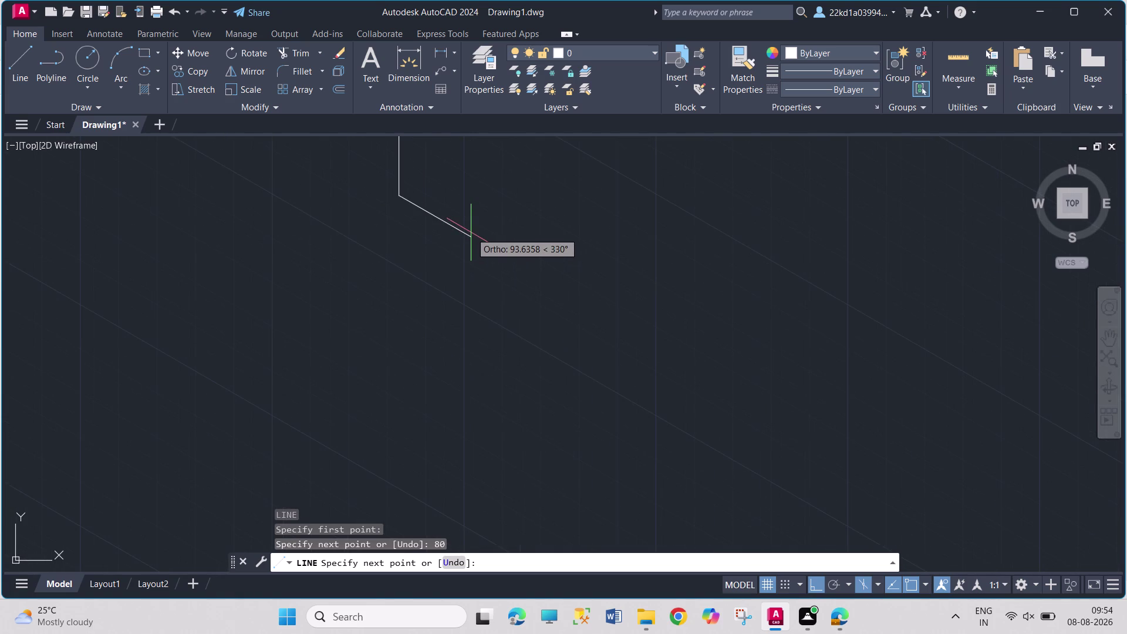
middle_drag(472, 232, 506, 441)
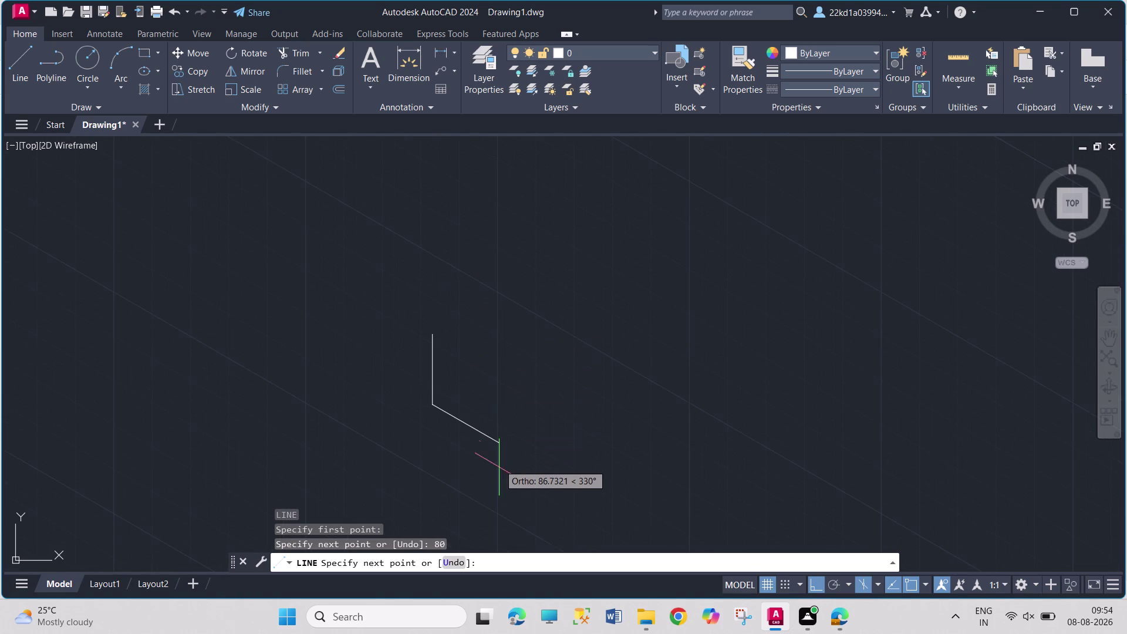
middle_drag(481, 402, 475, 365)
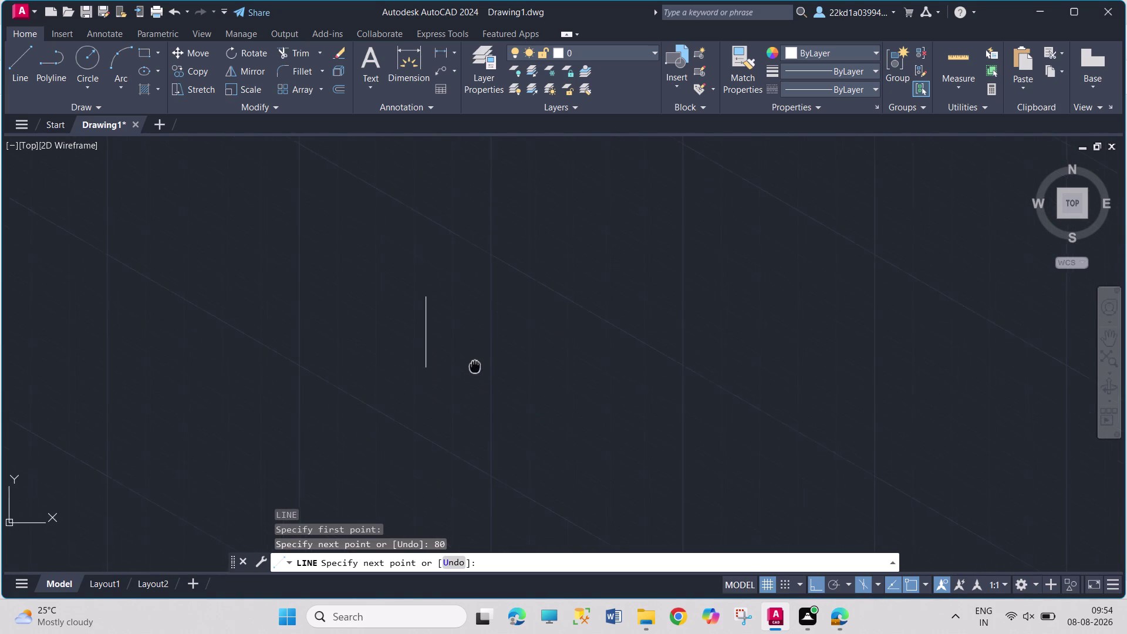
middle_drag(475, 364, 474, 364)
scroll(up, 3)
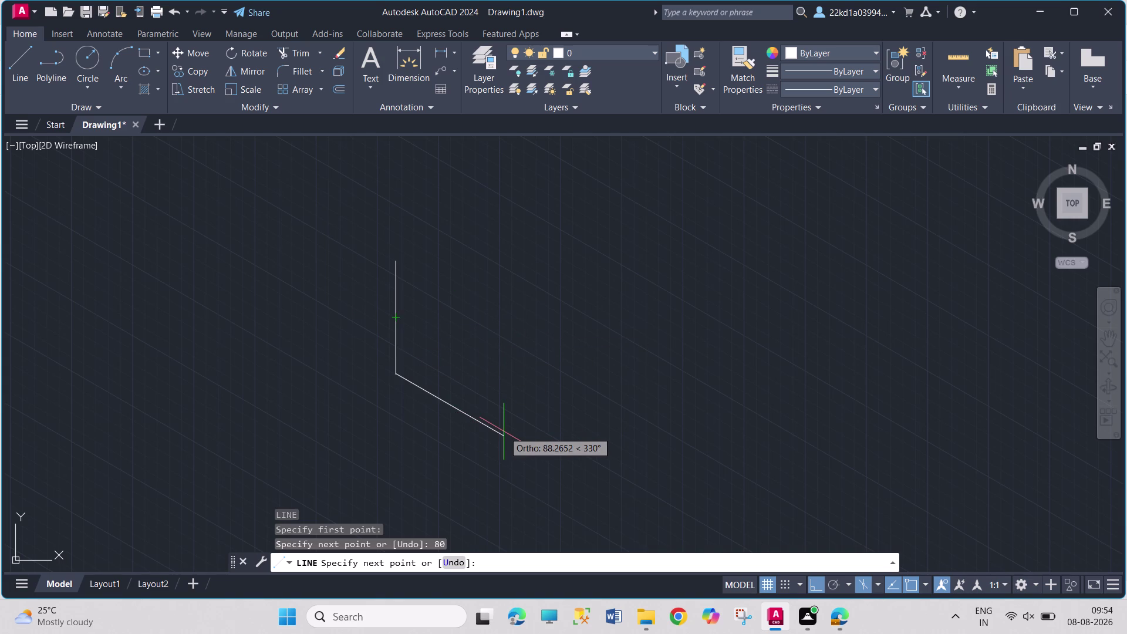
Draw the 55-unit edge at 330°, then a 35-unit vertical riser on the Right isoplane.
text(55)
key(Return)
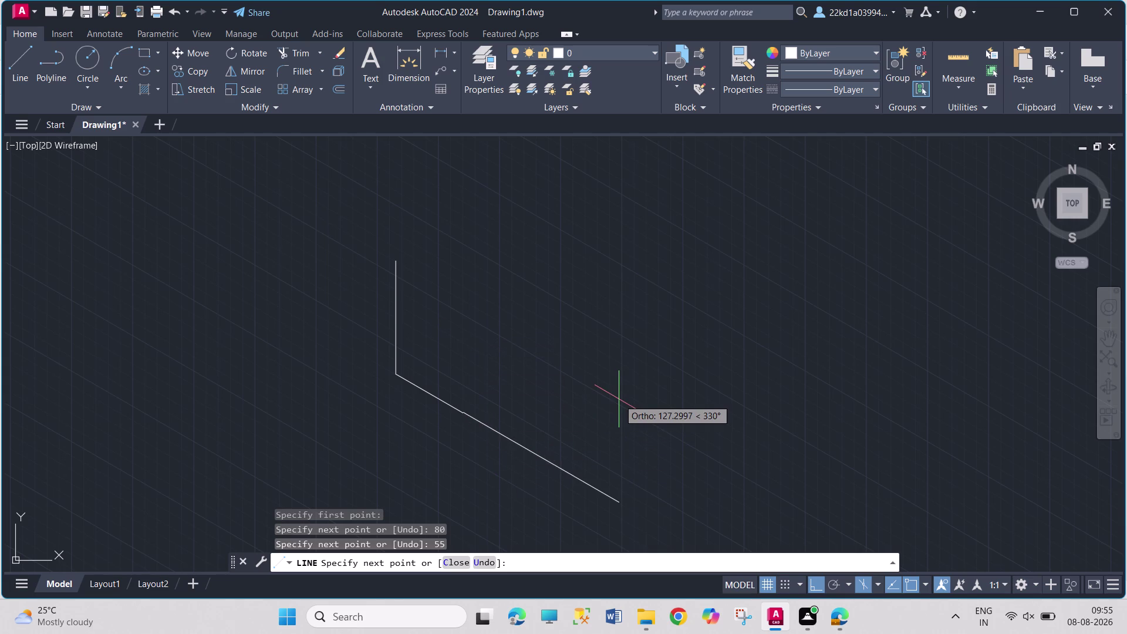
key(F5)
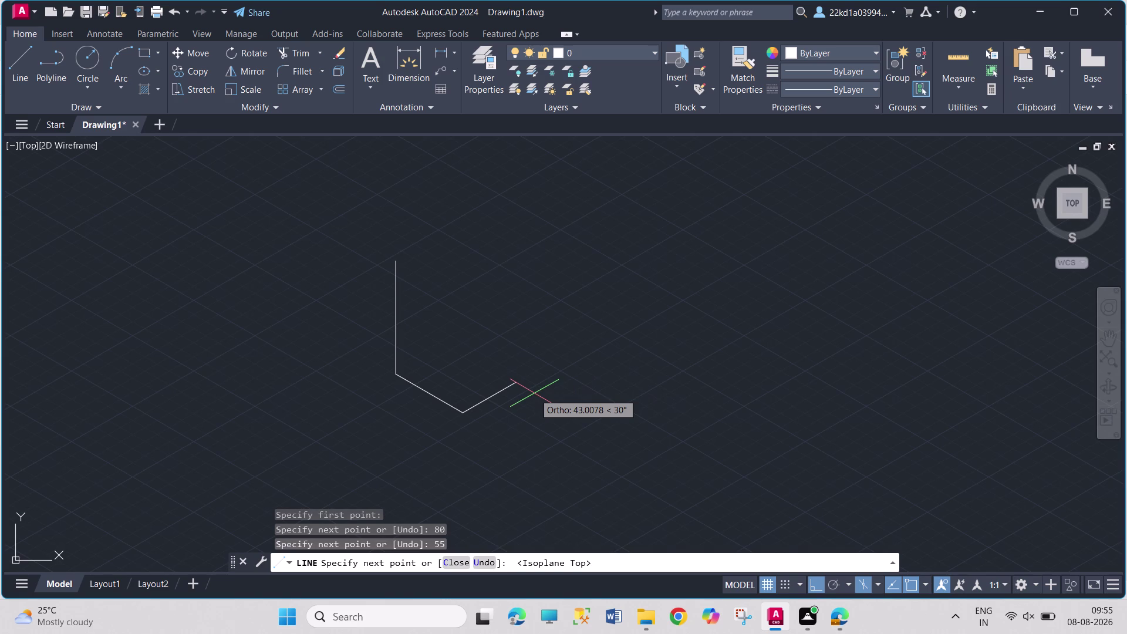
key(F5)
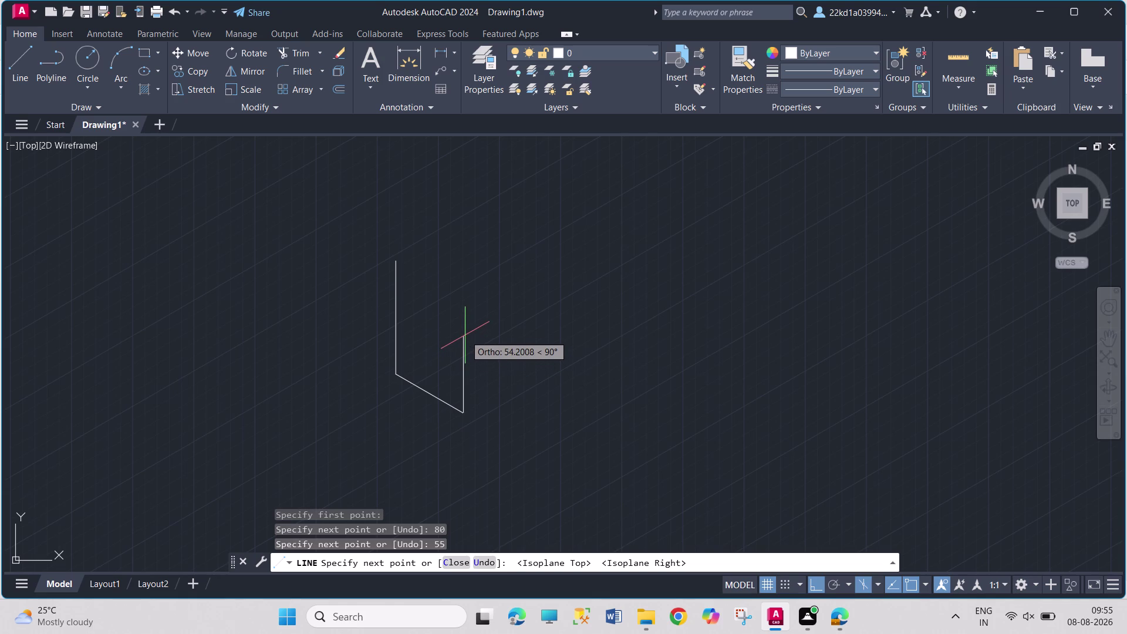
text(35)
key(Return)
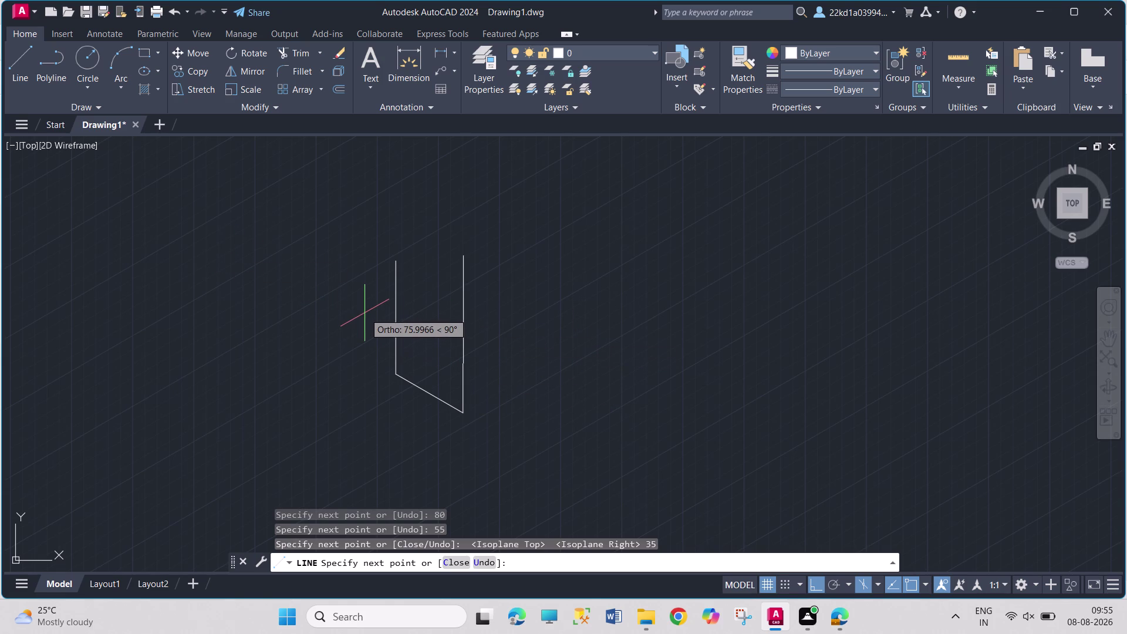
On the Left isoplane, place the short receding step edge and end the line.
key(F5)
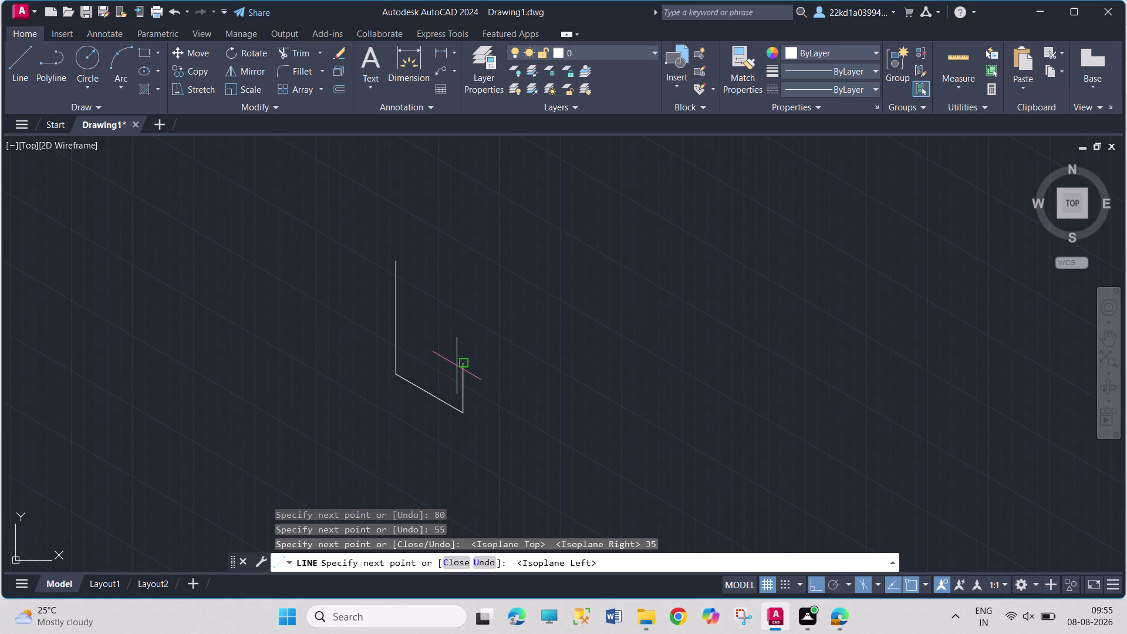
click(428, 352)
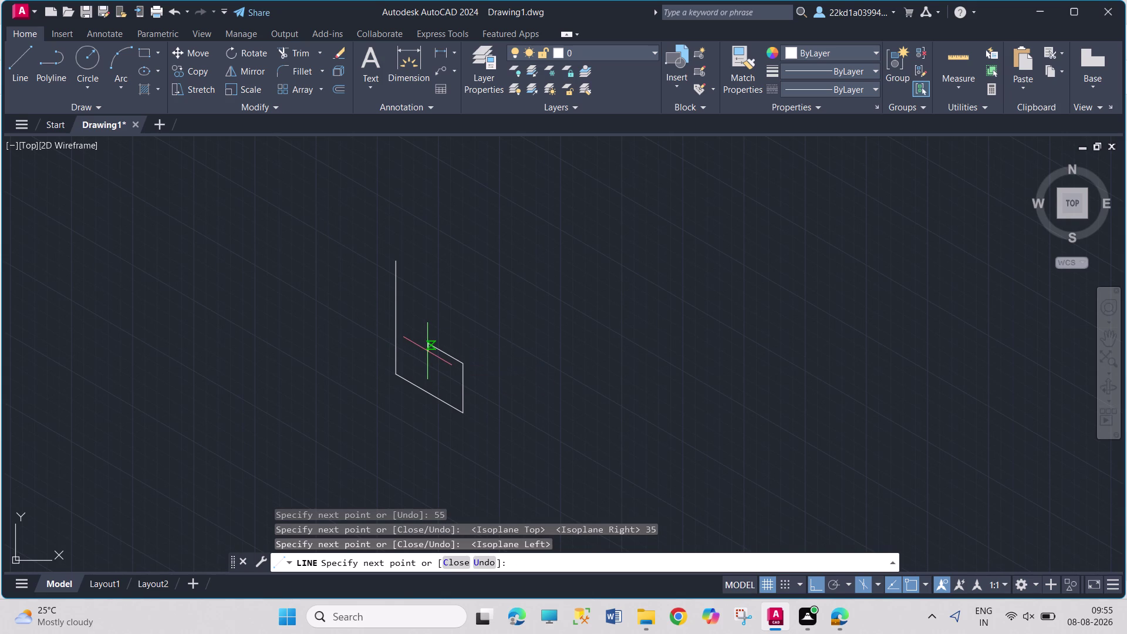
key(Escape)
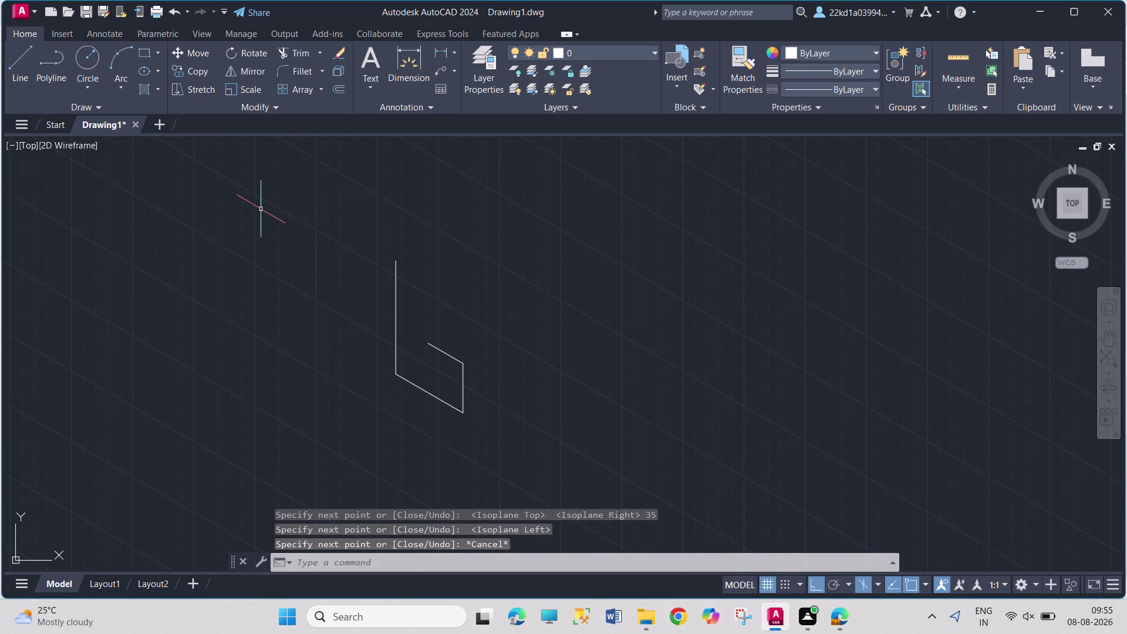
Restart LINE at the first edge's top corner and draw the 40-unit and 45-unit edges.
key(l)
key(Return)
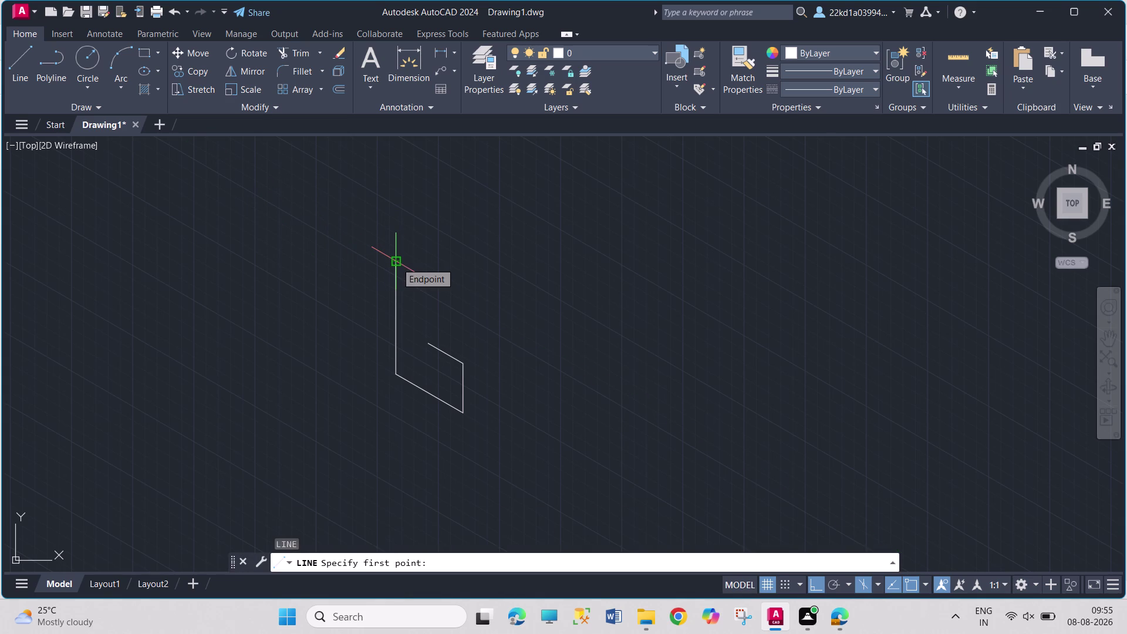
click(395, 260)
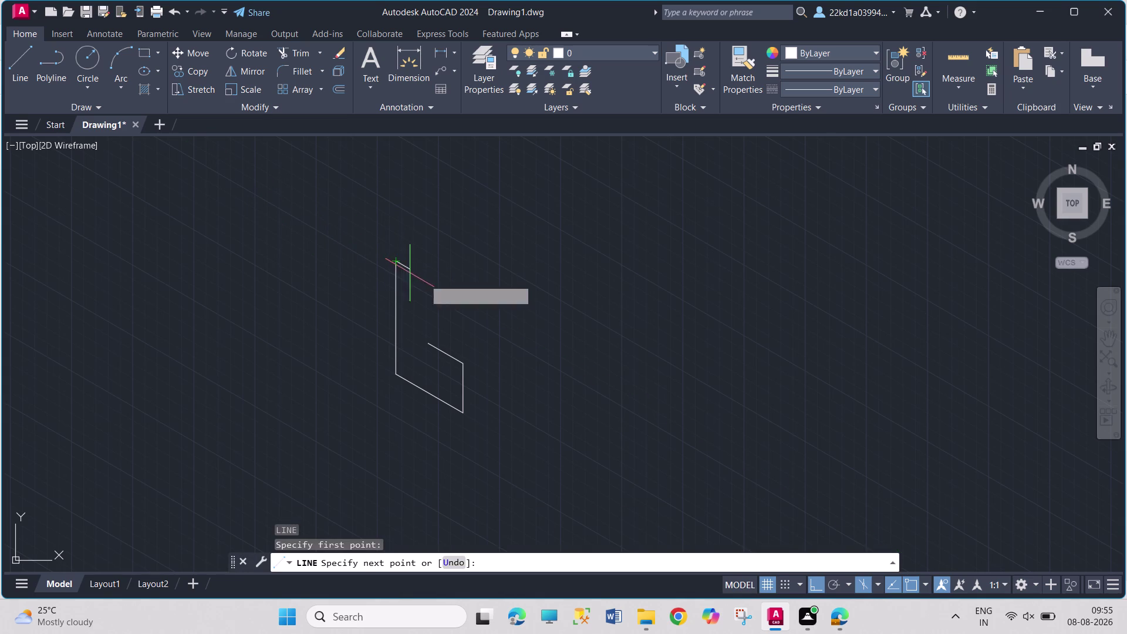
text(40)
key(Return)
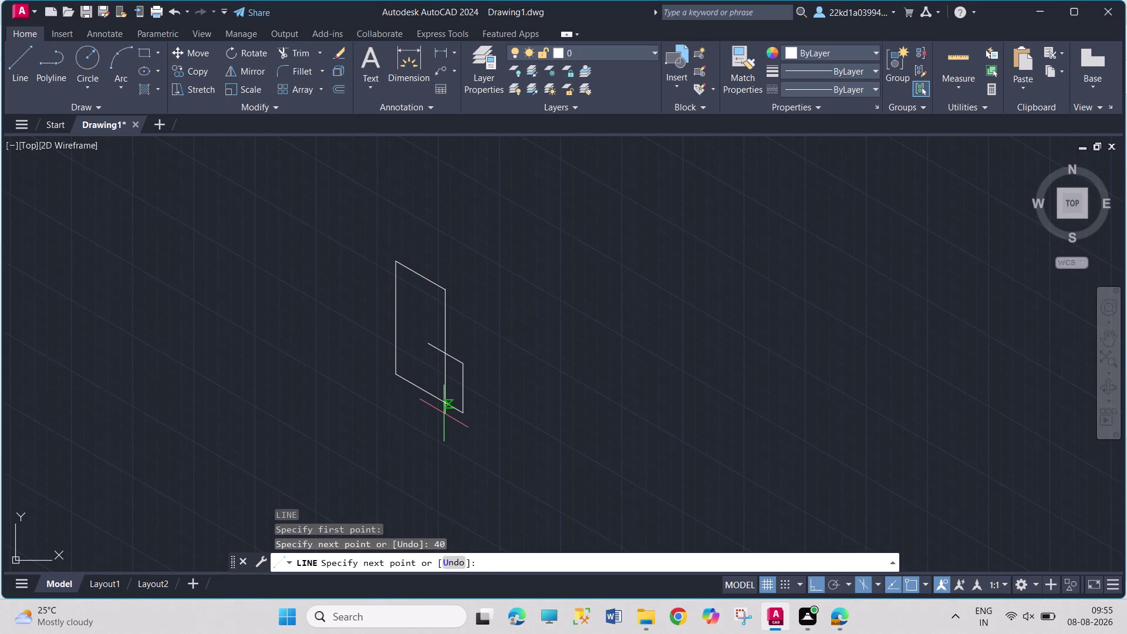
text(4)
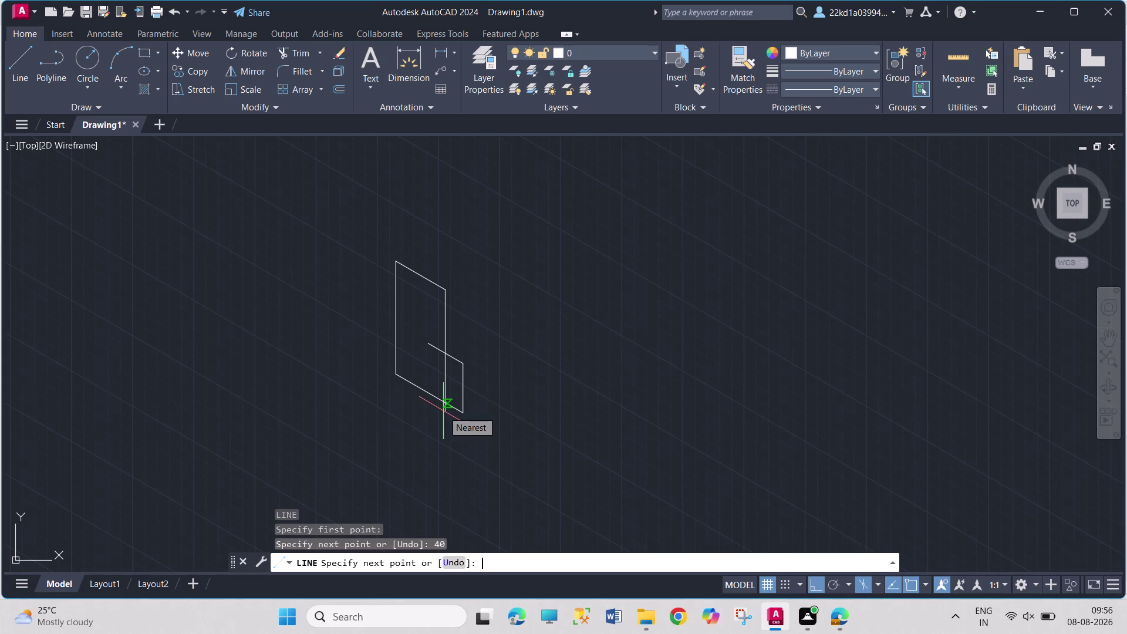
text(5)
key(Return)
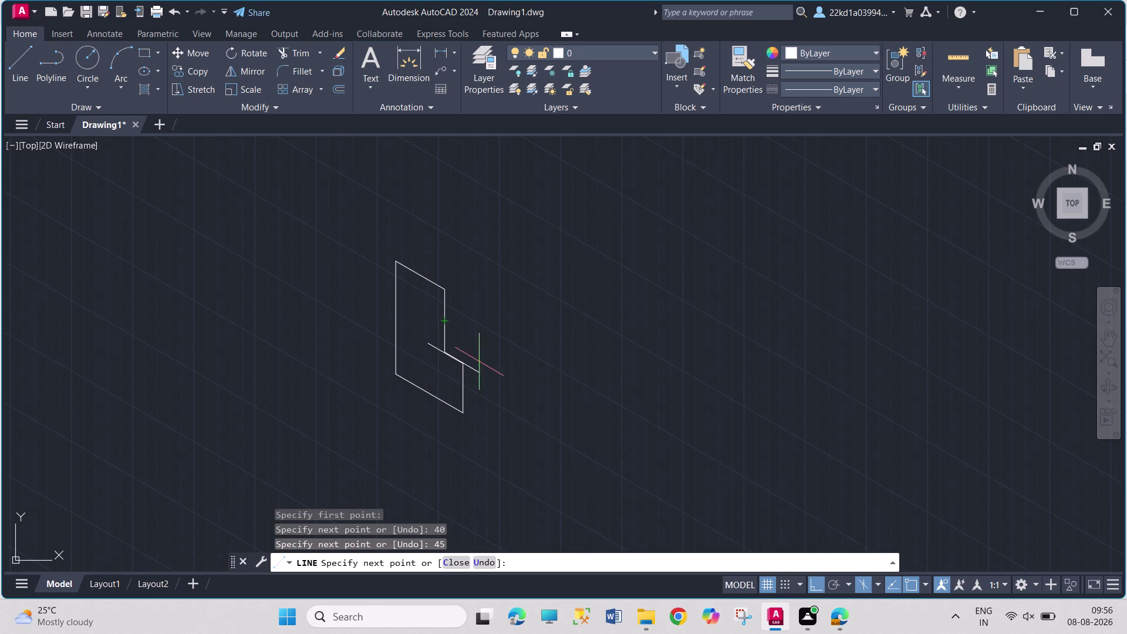
key(Escape)
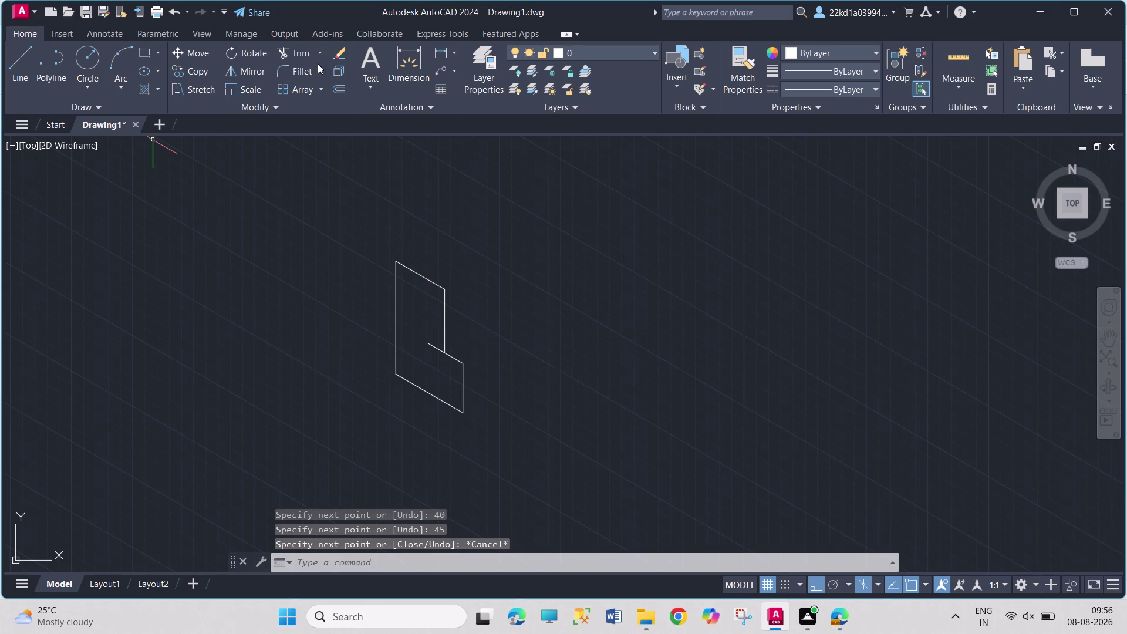
Trim the overlapping stub at the inner step corner, then begin a line at the top-left corner.
click(298, 54)
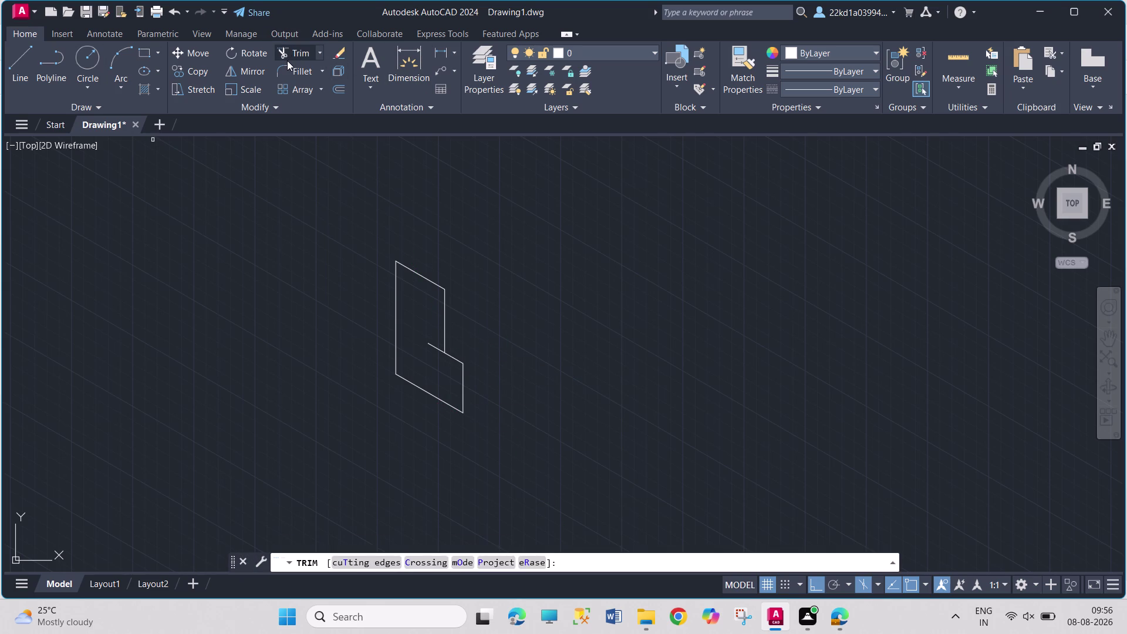
click(434, 348)
key(Escape)
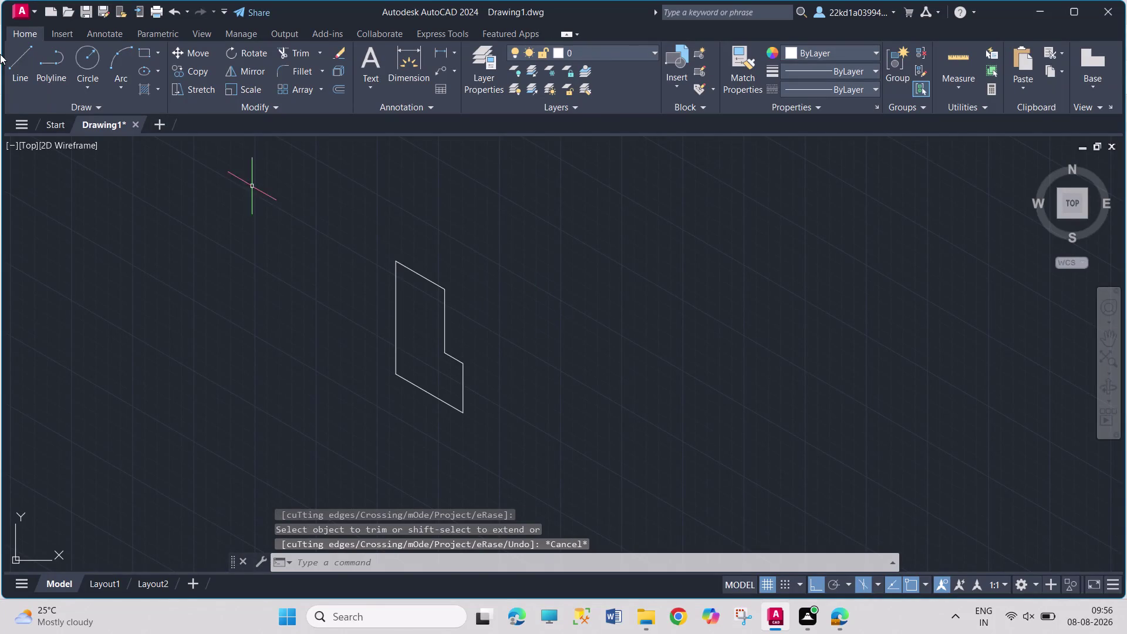
click(26, 59)
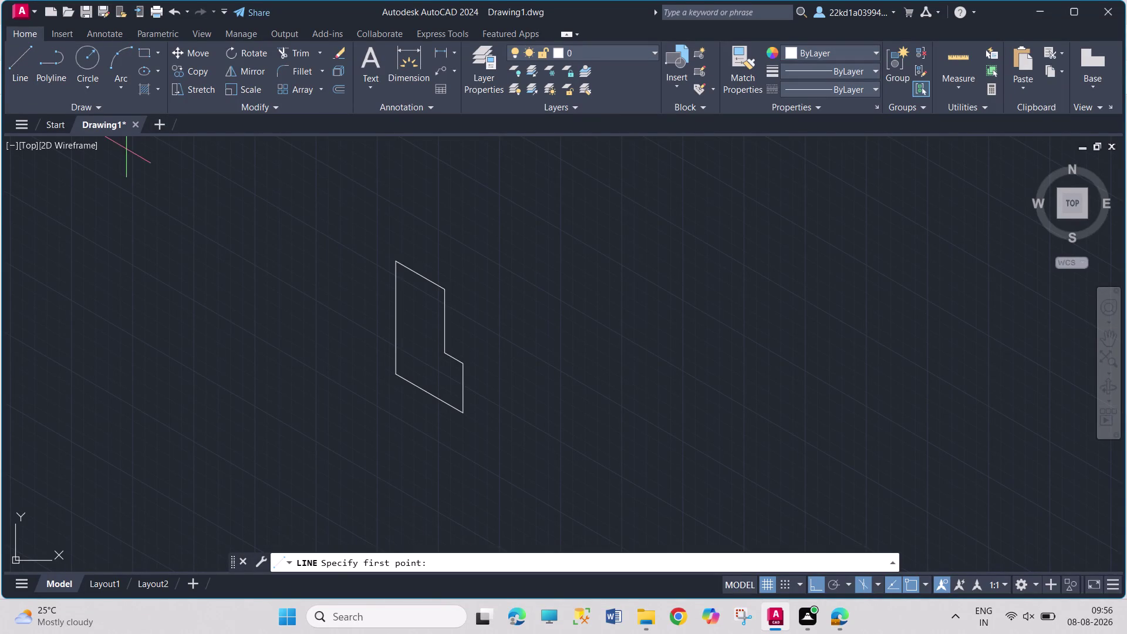
click(398, 259)
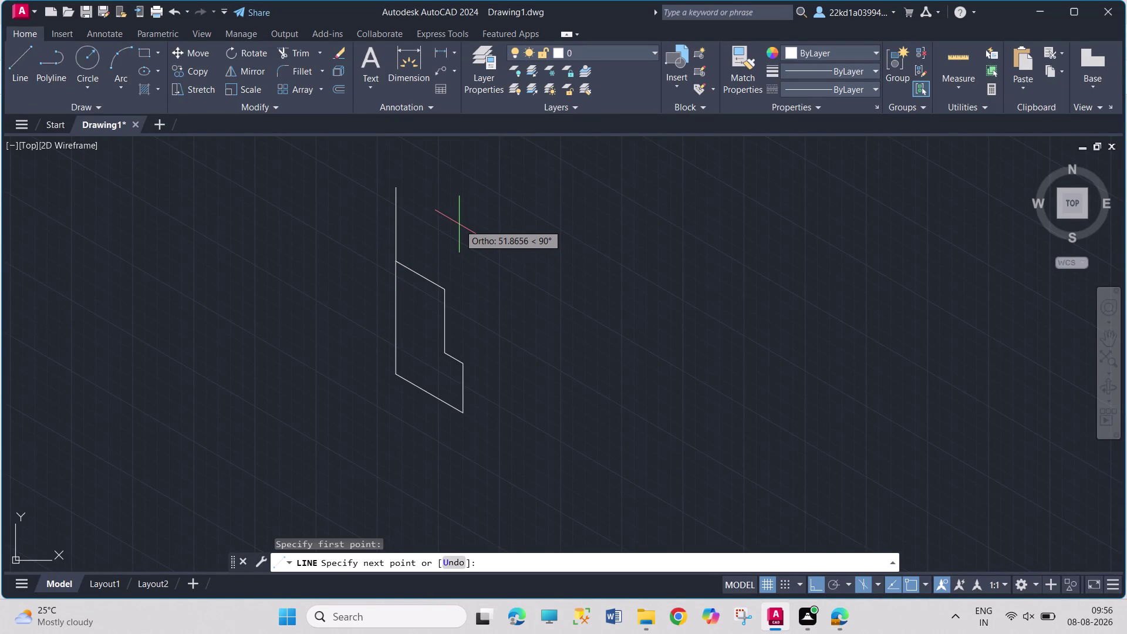
Draw the top face on the top isoplane with edges of 30, 40 and 30 units.
key(F5)
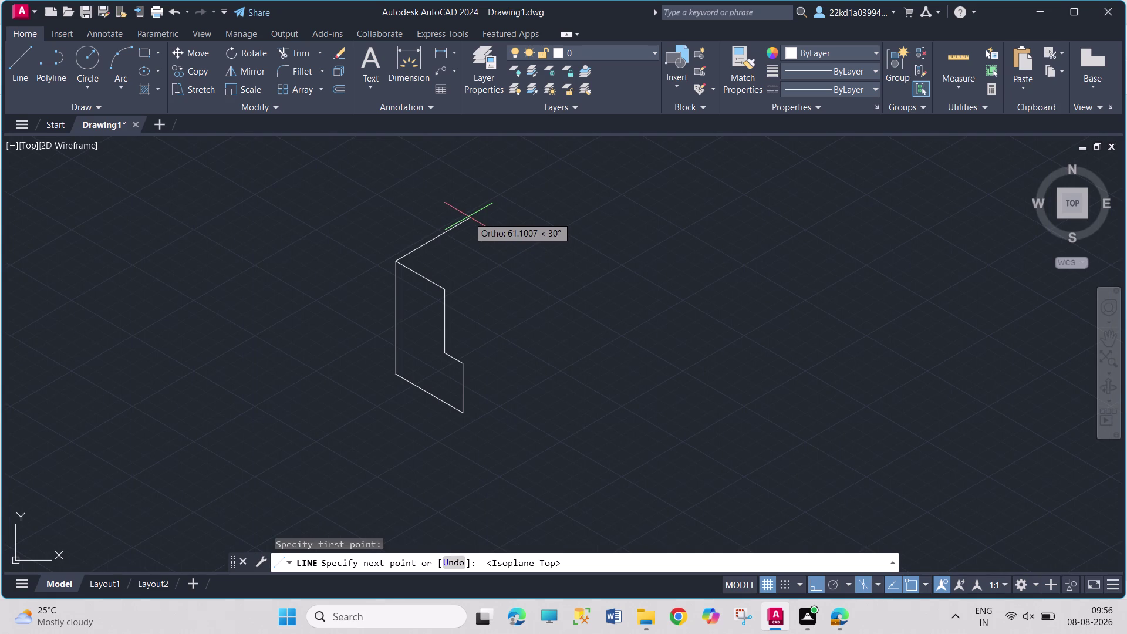
text(30)
key(Return)
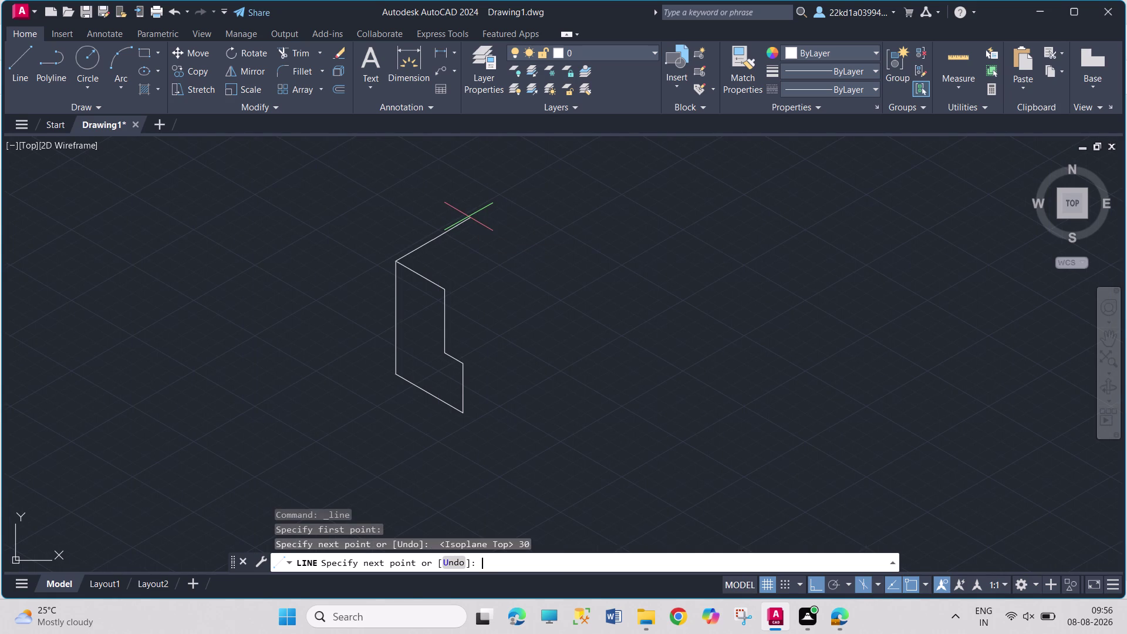
text(4)
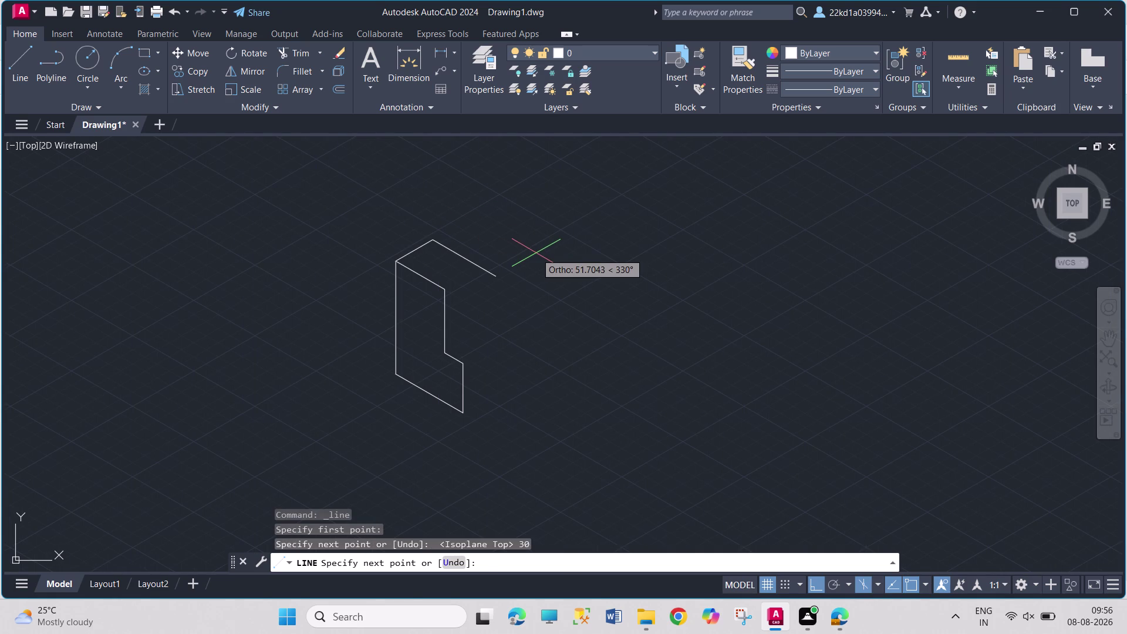
text(0)
key(Return)
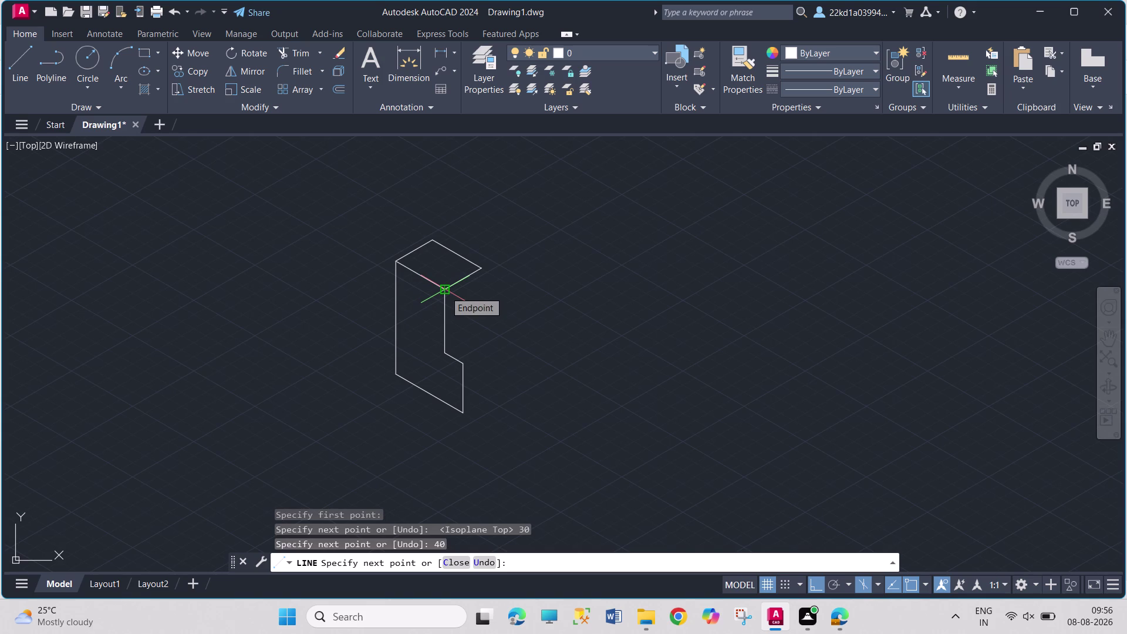
text(30)
key(Return)
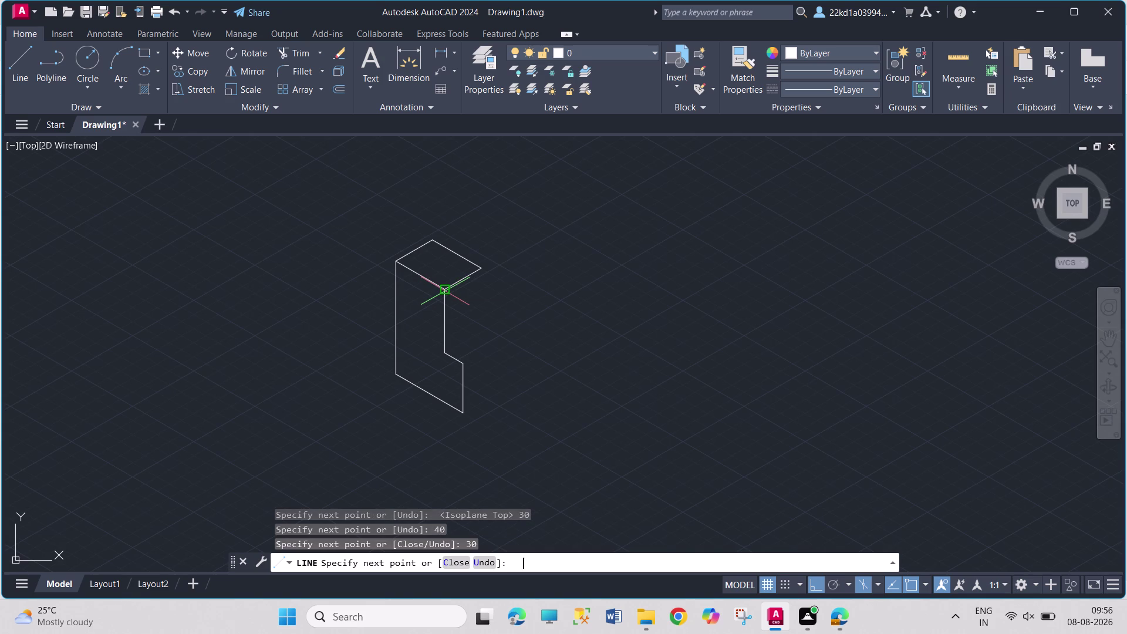
key(Escape)
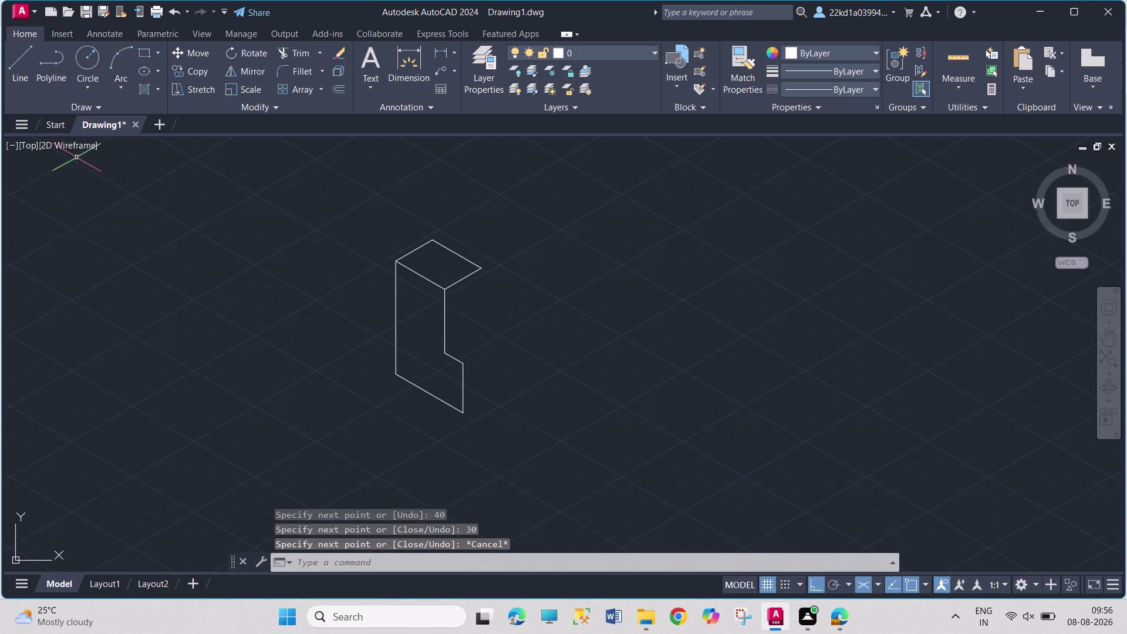
click(20, 66)
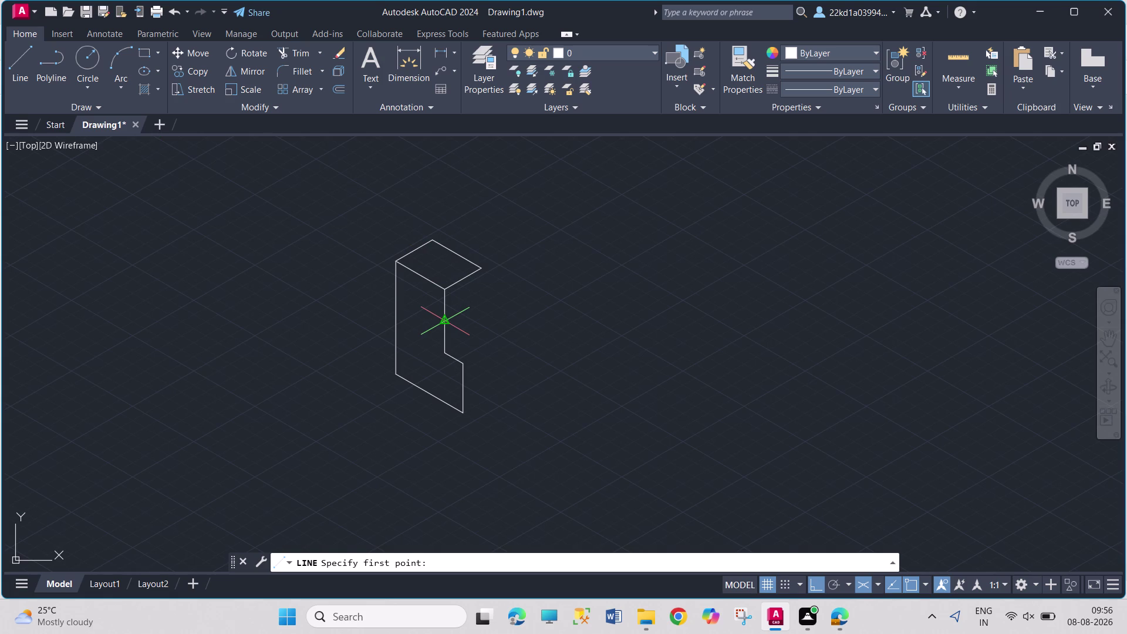
From the top face's right corner, draw a 15-unit drop, 25-unit ledge and 40-unit back edge.
click(484, 269)
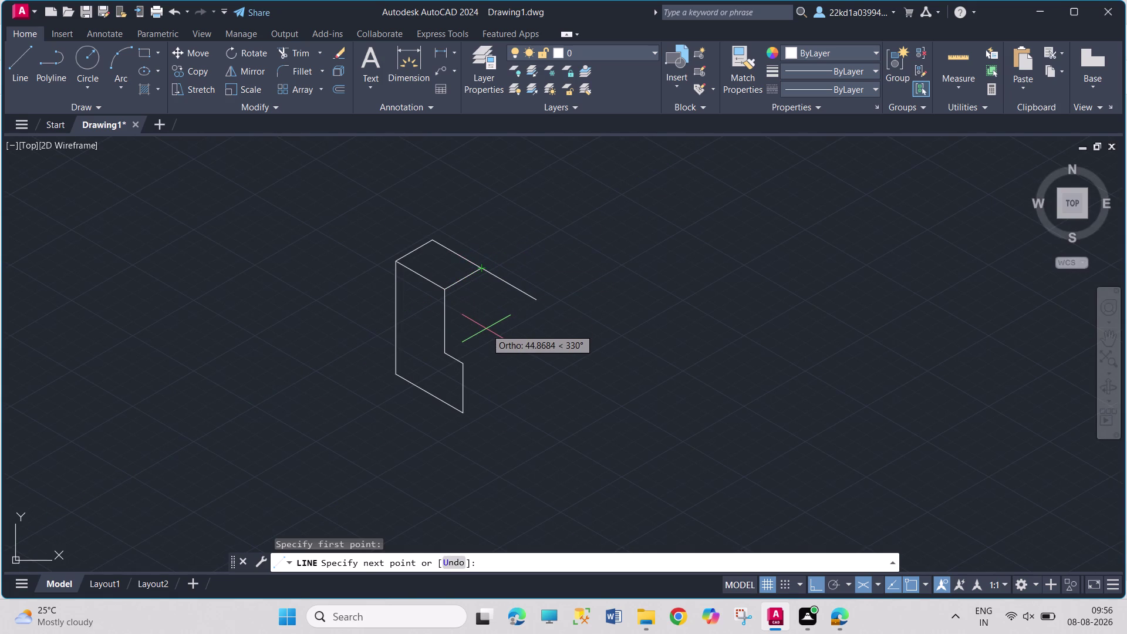
key(F5)
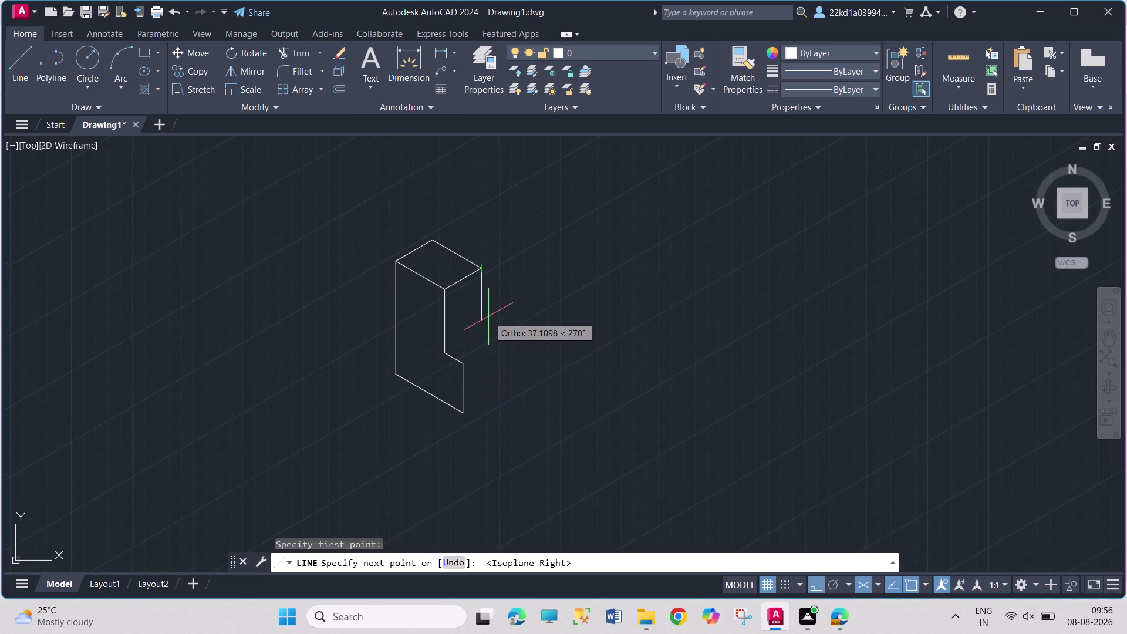
text(15)
key(Return)
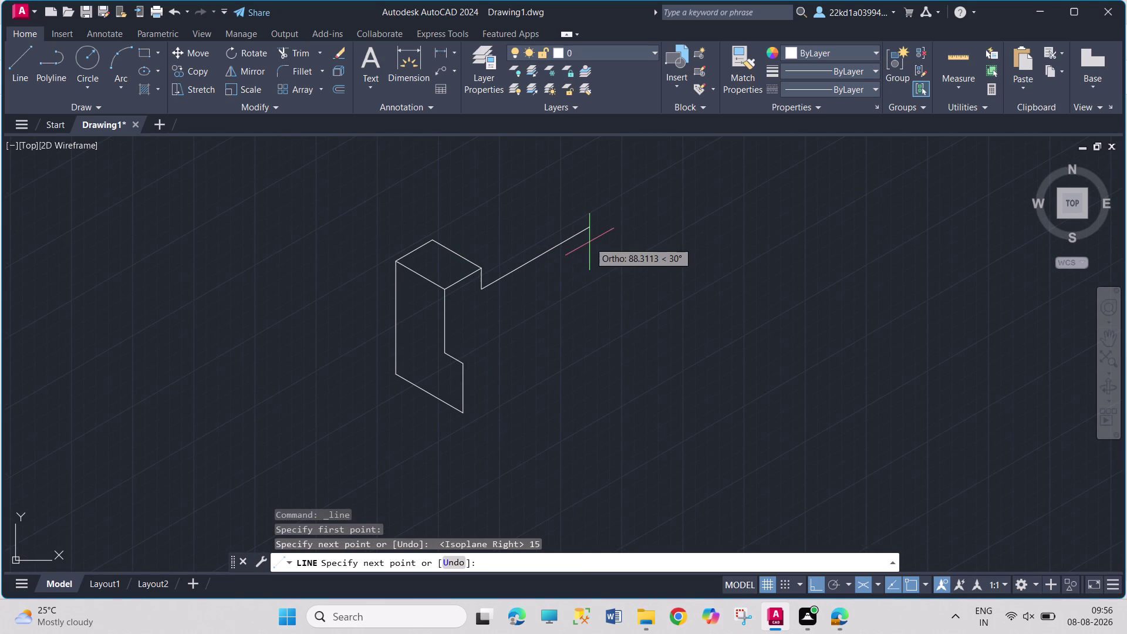
text(25)
key(Return)
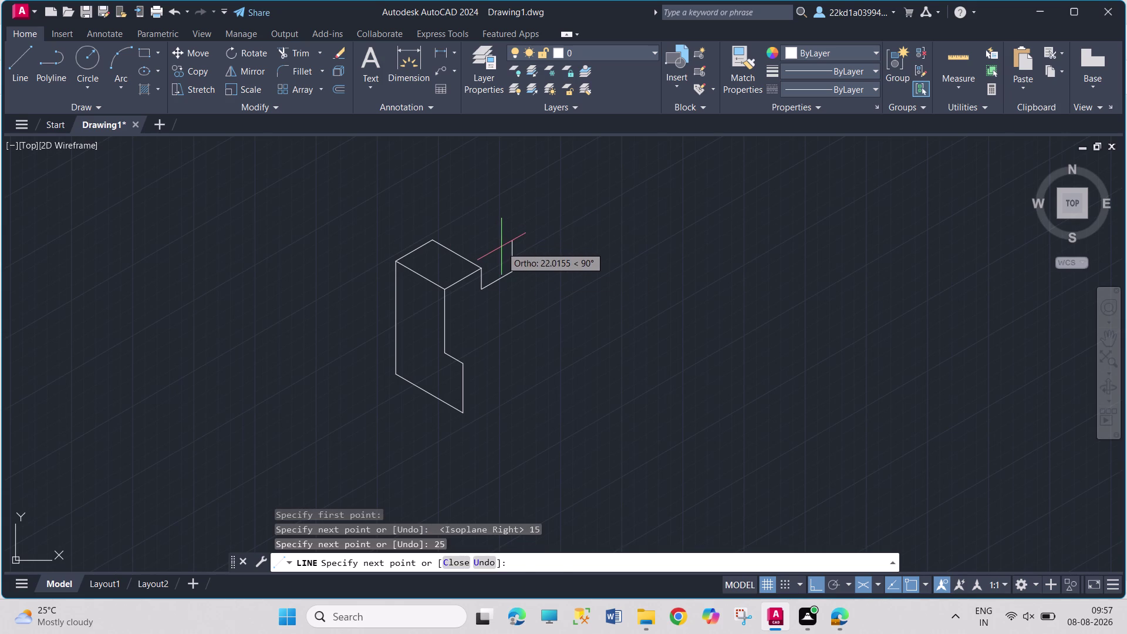
key(F5)
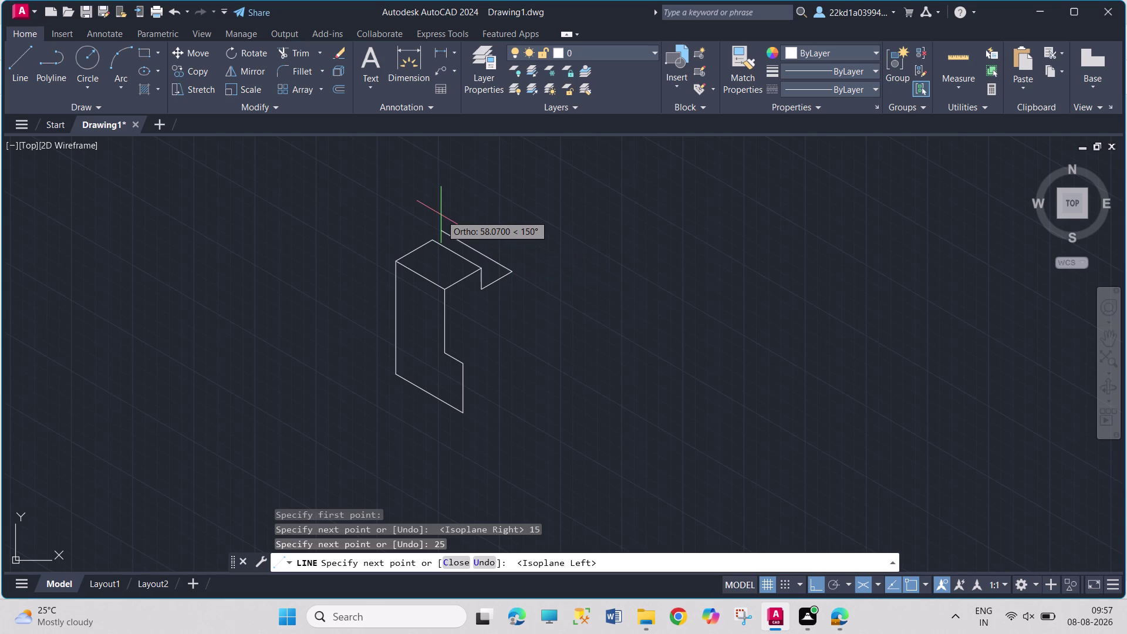
text(40)
key(Return)
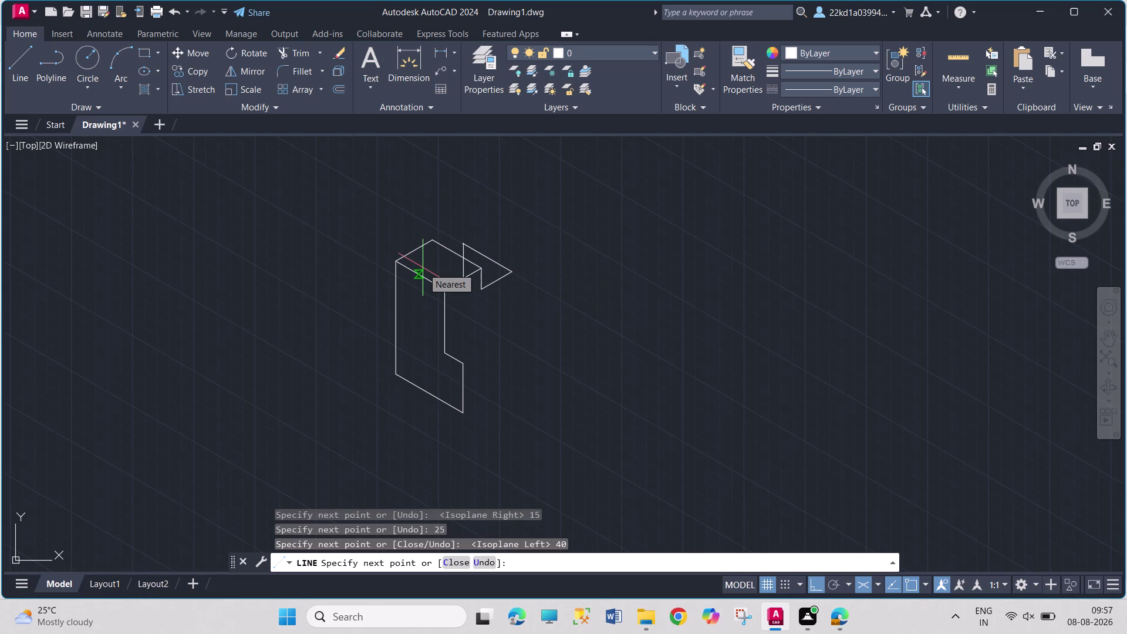
key(F5)
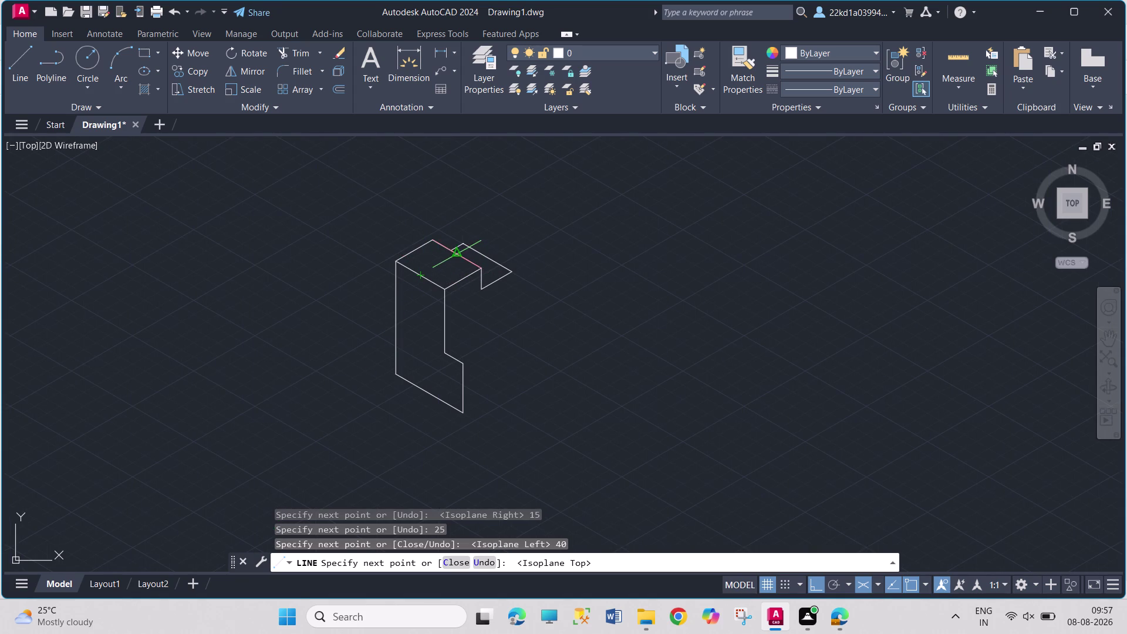
click(370, 293)
key(Escape)
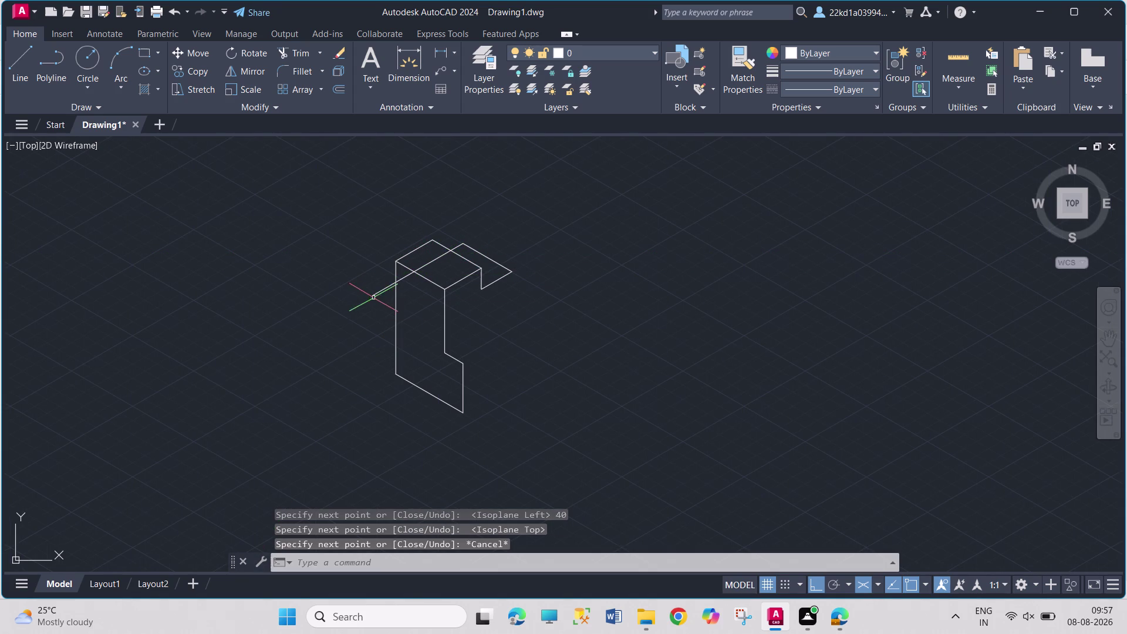
Trim the stub left of the block and the two segments crossing the top face.
click(281, 52)
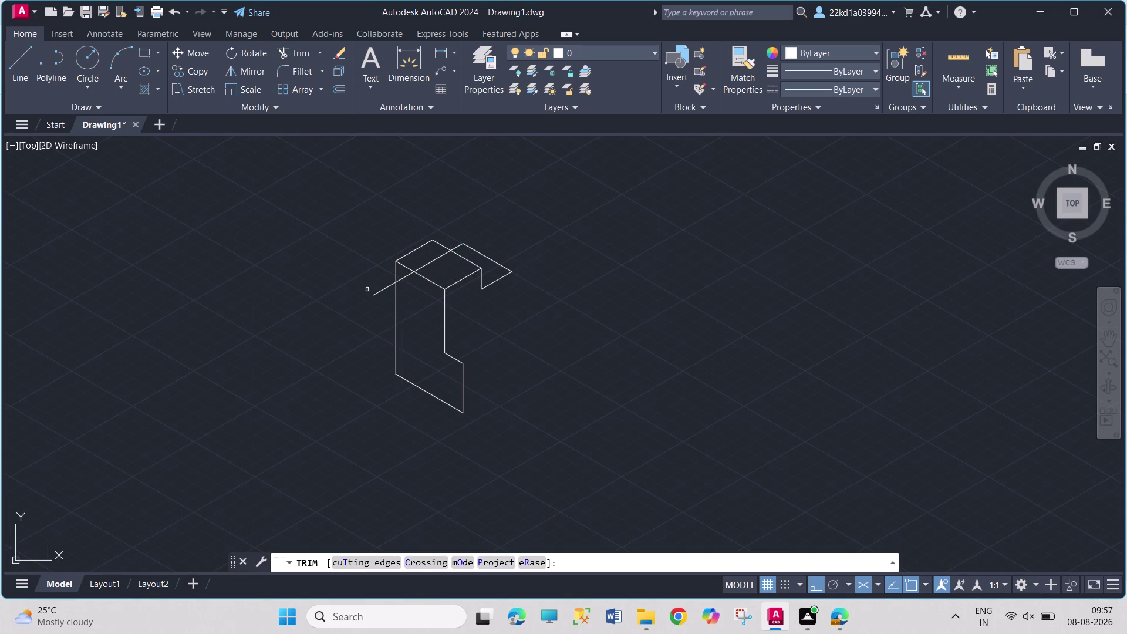
click(380, 292)
click(401, 277)
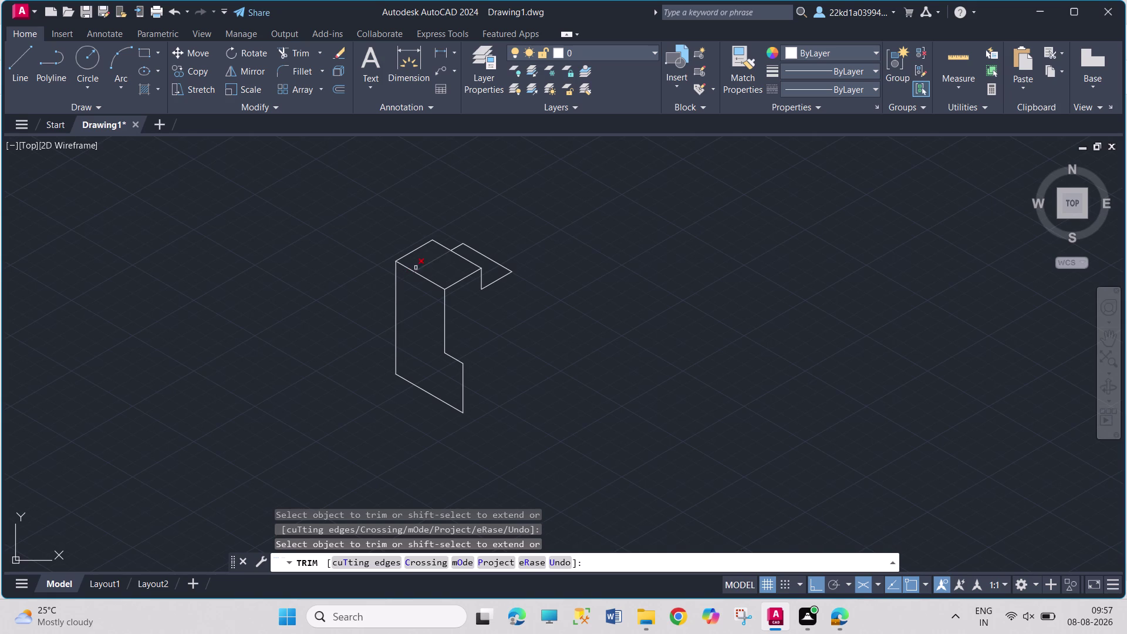
click(424, 263)
key(Escape)
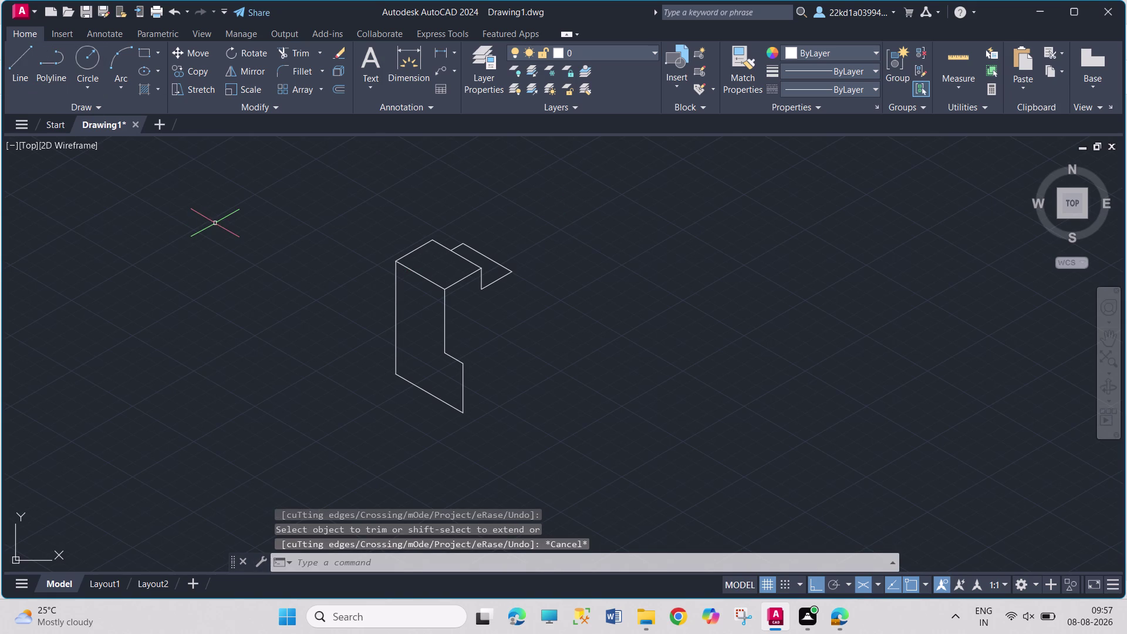
key(l)
key(Return)
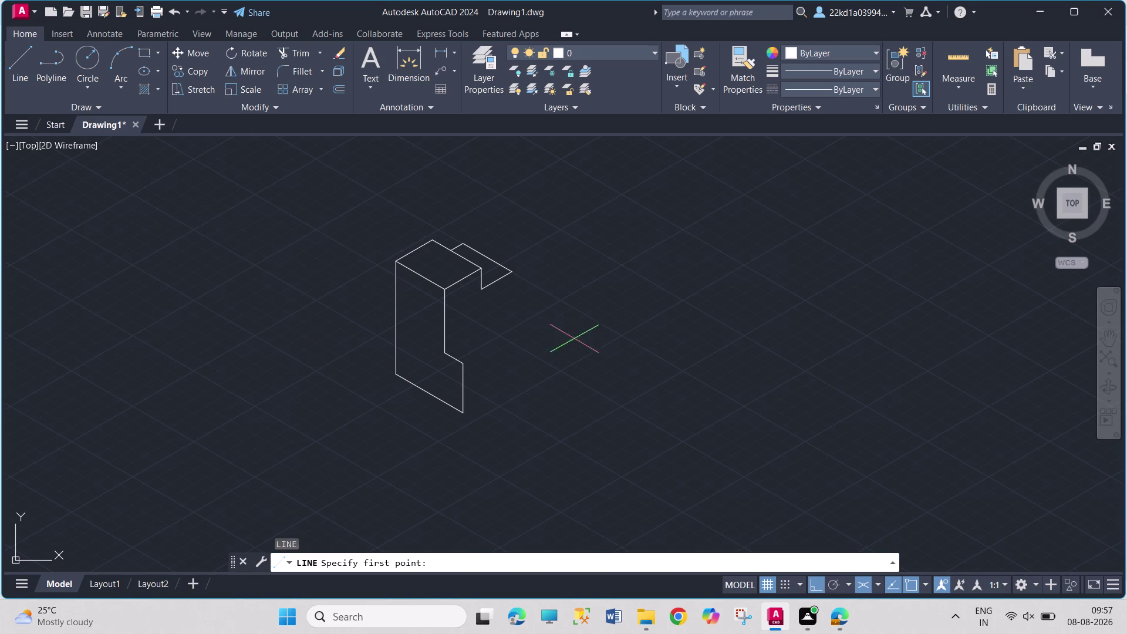